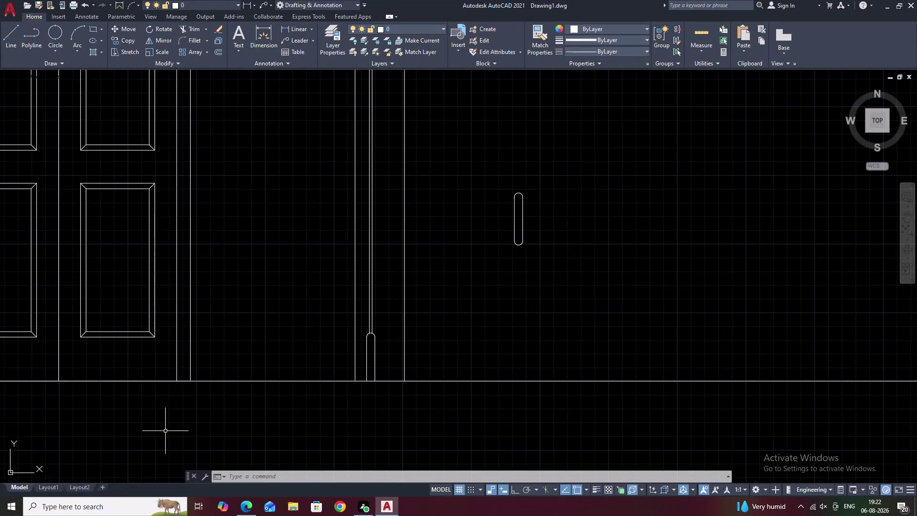
Pan to the door panels and start a horizontal construction line (XL, Hor).
scroll(up, 3)
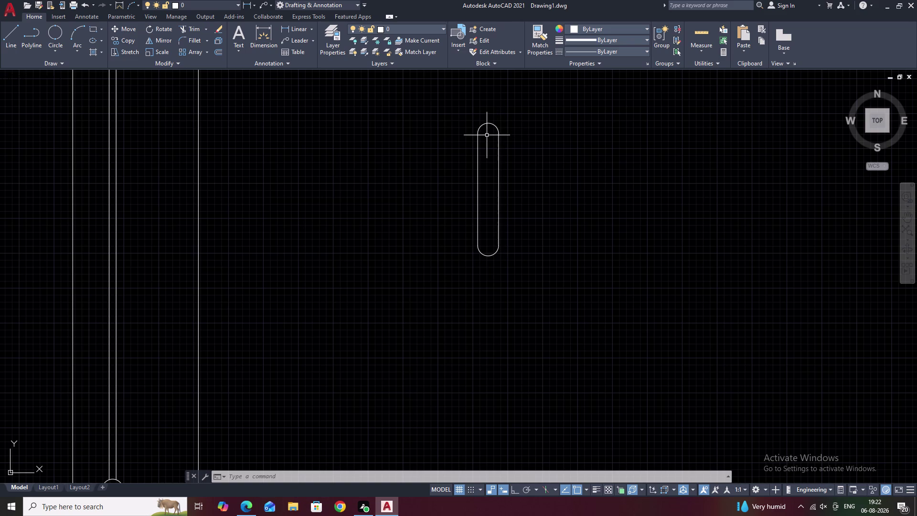
scroll(down, 3)
middle_drag(540, 125, 550, 229)
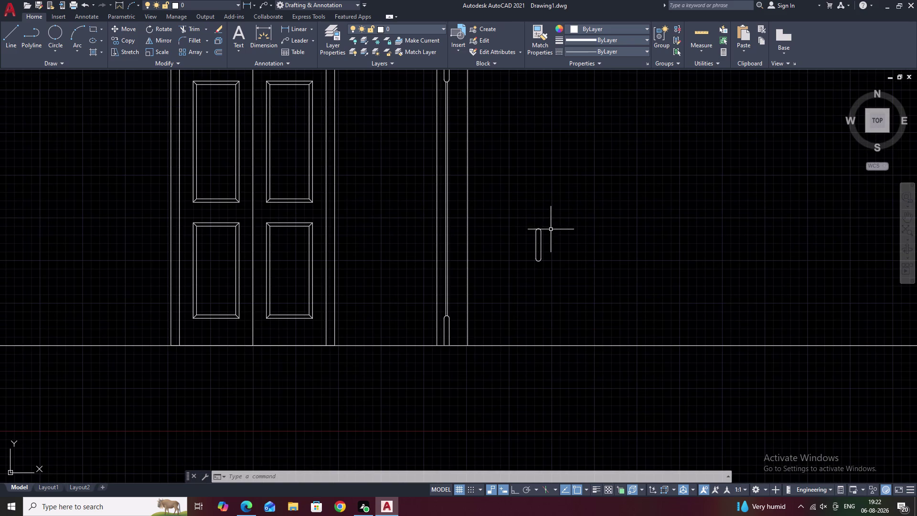
scroll(up, 3)
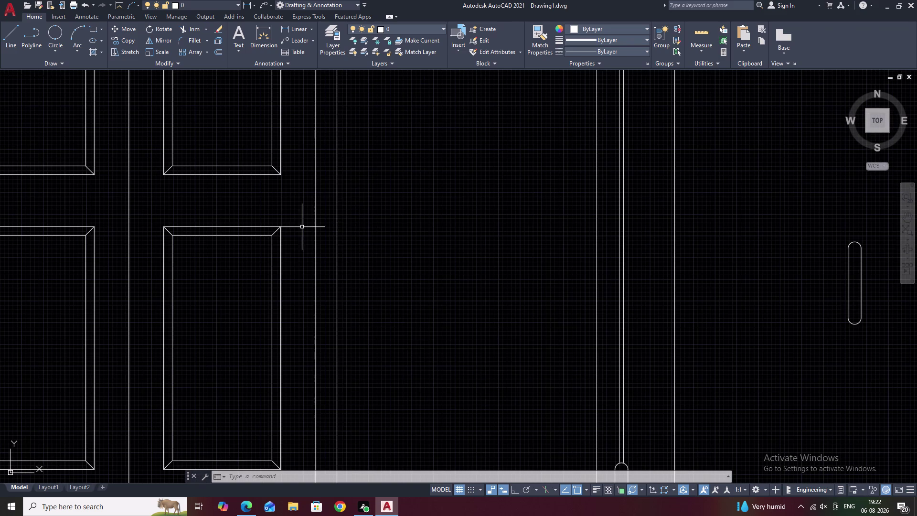
key(Escape)
scroll(up, 3)
scroll(down, 3)
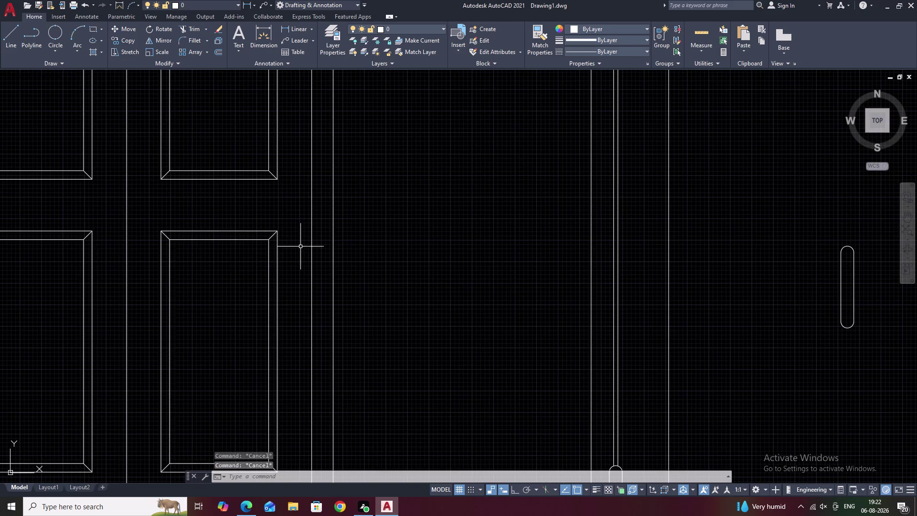
key(e)
key(Escape)
text(XL)
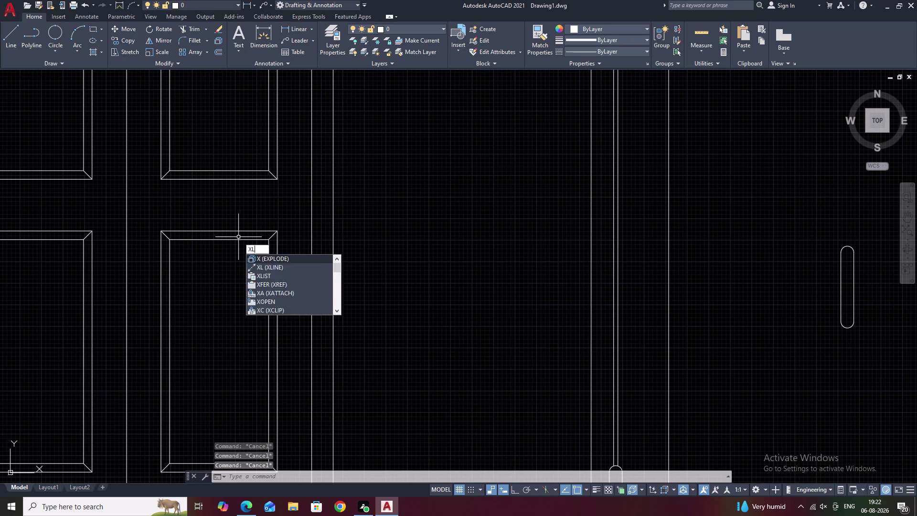
key(space)
text(H)
key(space)
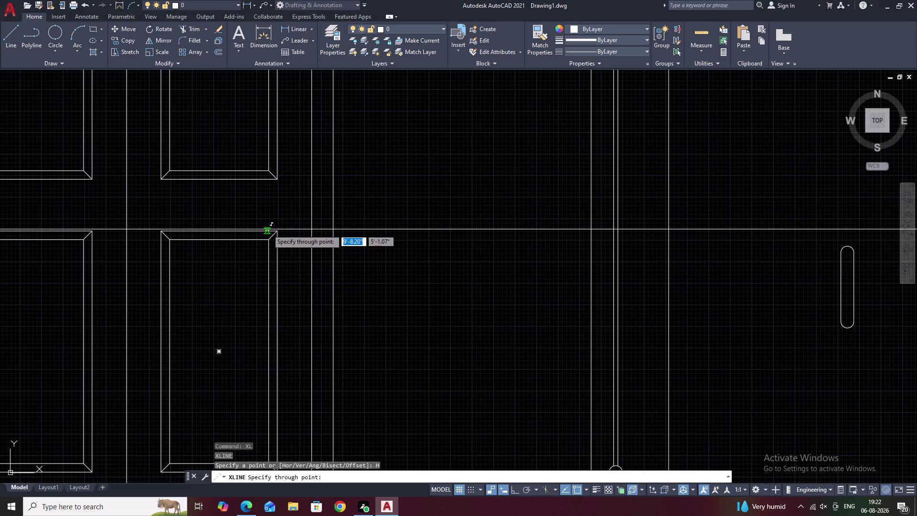
Run horizontal lines through the lower panel's top corner and the upper panel's bottom corner.
scroll(up, 3)
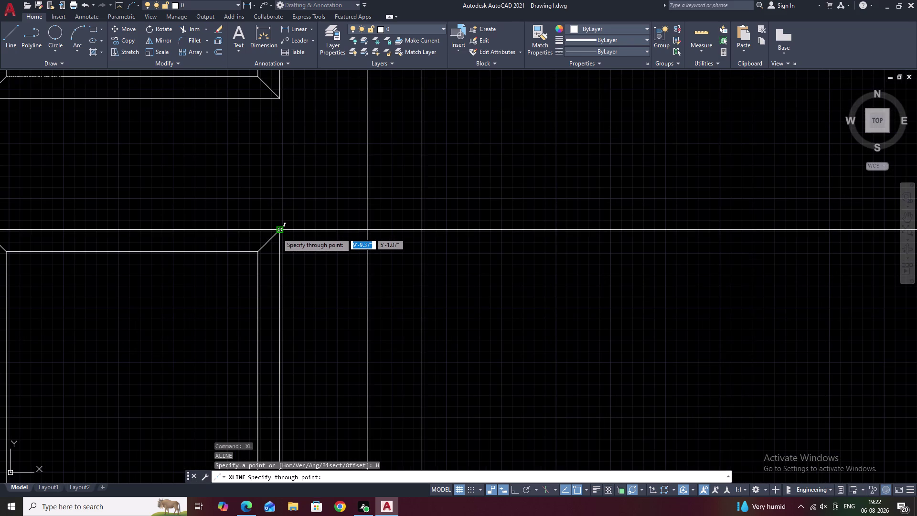
scroll(down, 3)
scroll(up, 3)
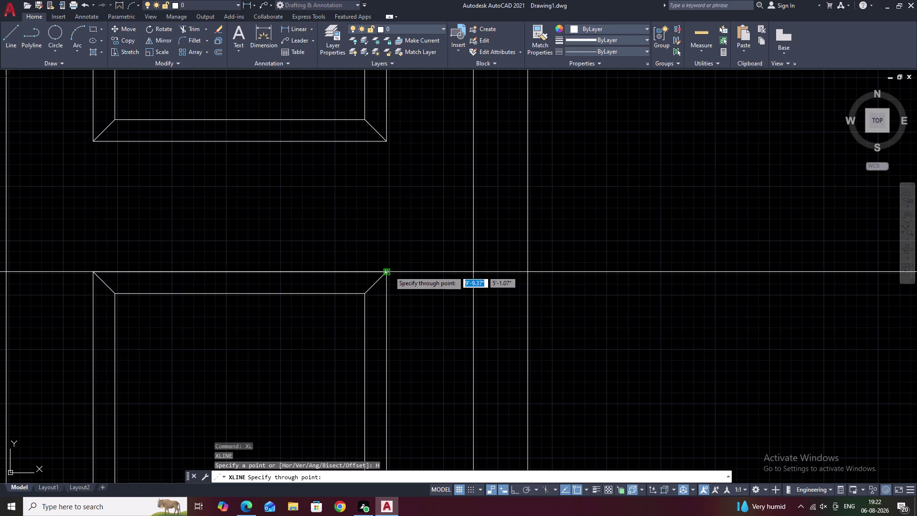
click(389, 271)
click(387, 140)
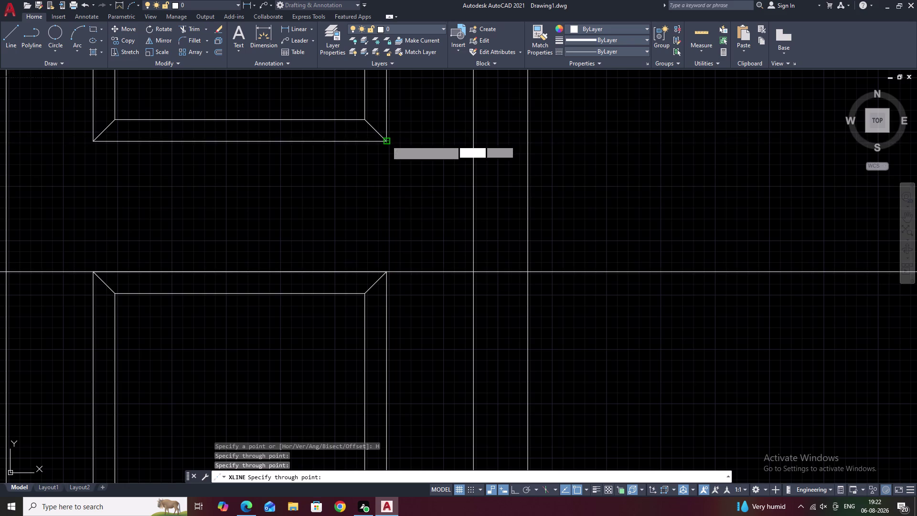
scroll(down, 3)
key(Escape)
Bring the slotted handle into view and window-select the whole handle.
middle_drag(552, 226, 321, 291)
middle_drag(454, 317, 410, 266)
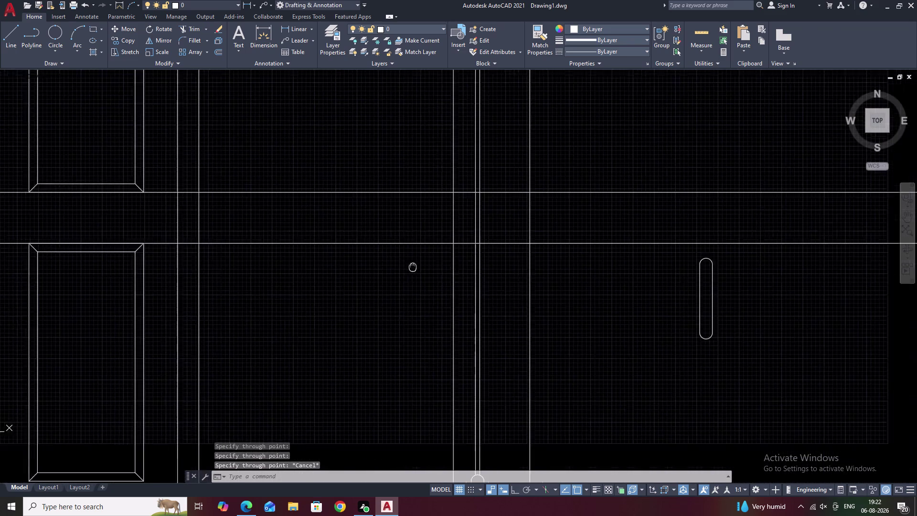
middle_drag(542, 295, 381, 294)
middle_drag(526, 311, 430, 307)
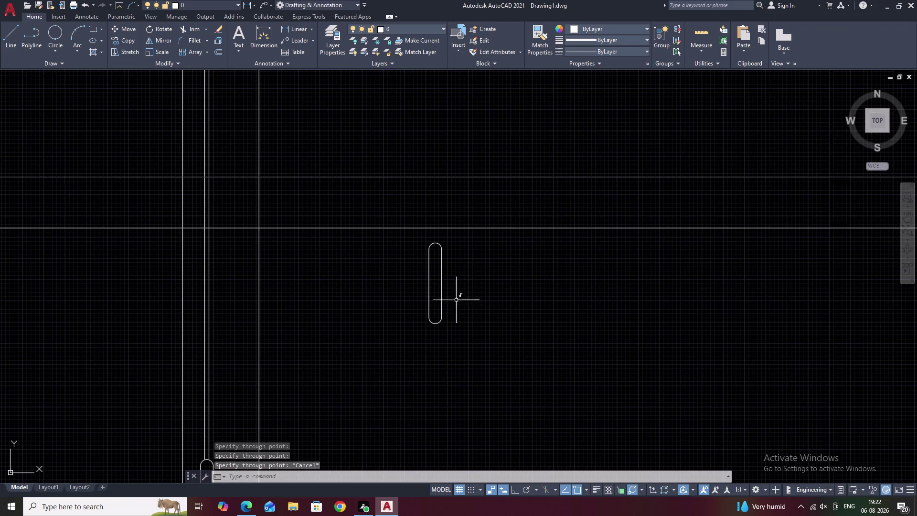
drag(475, 265, 447, 343)
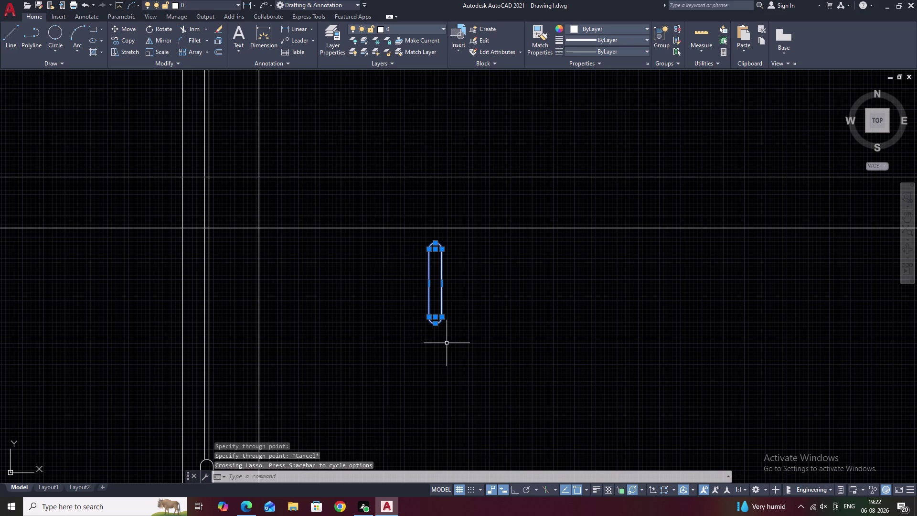
text(M)
key(space)
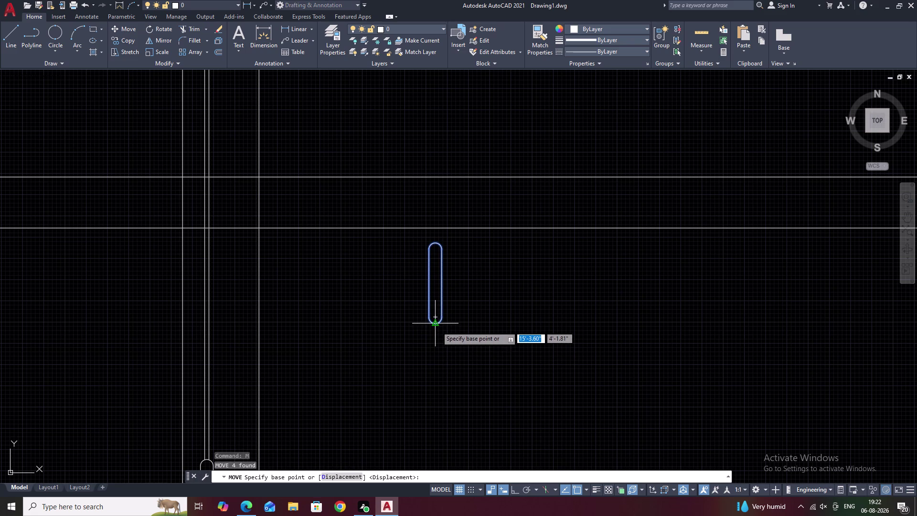
click(437, 326)
scroll(up, 3)
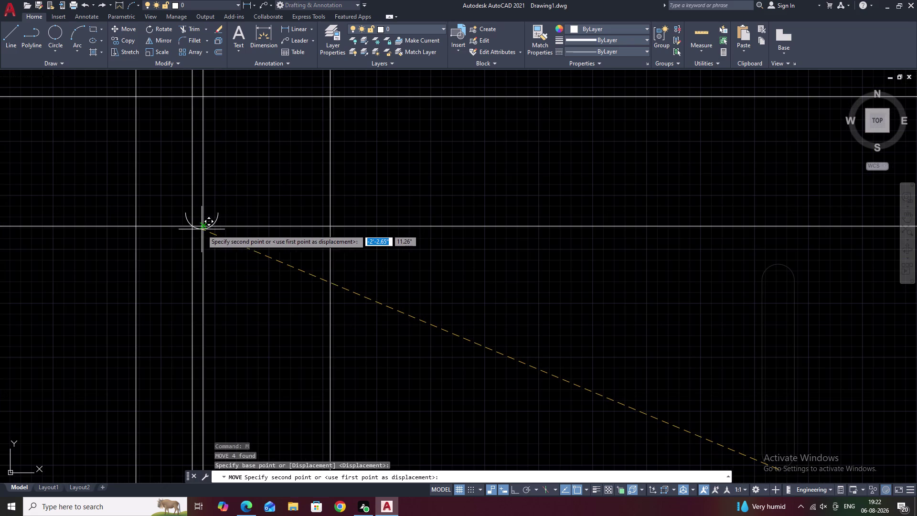
scroll(up, 3)
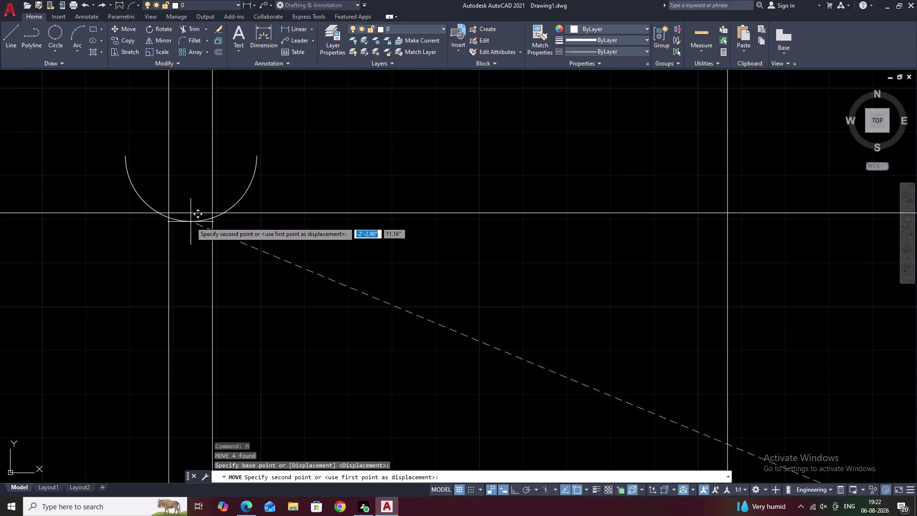
text(M)
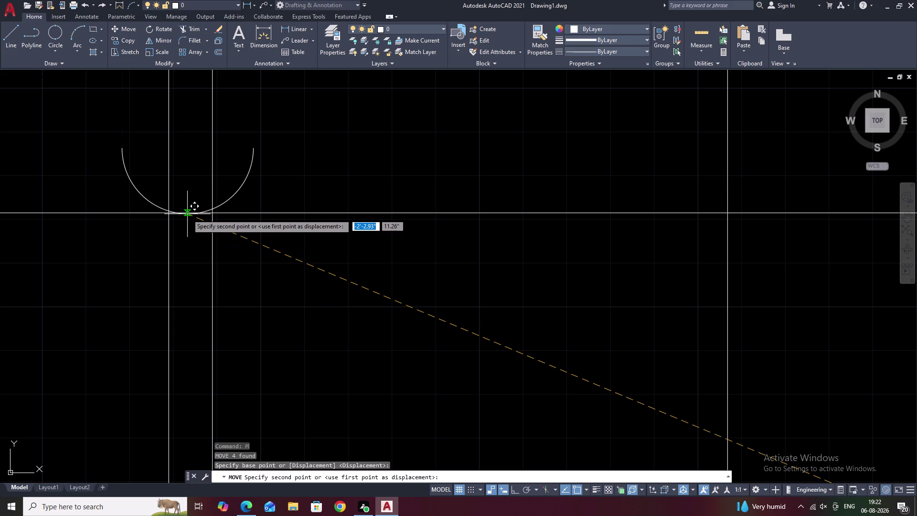
text(2P)
key(space)
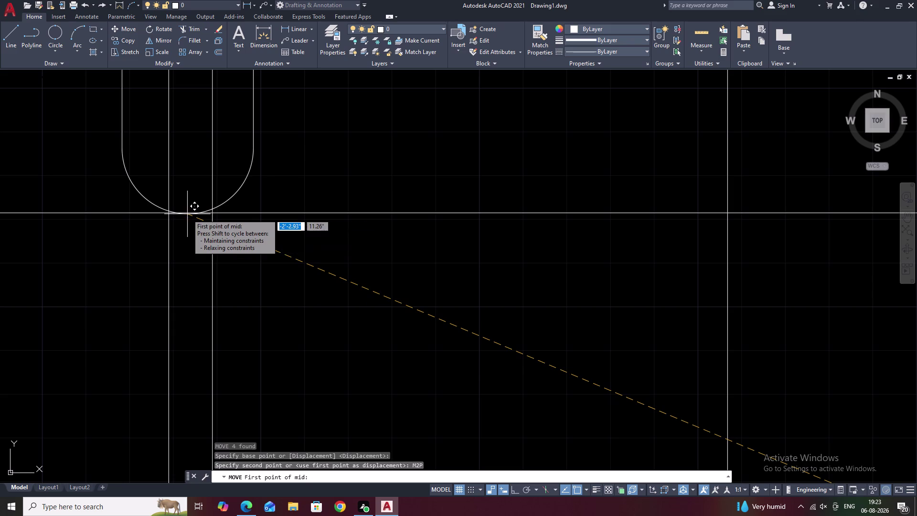
scroll(up, 3)
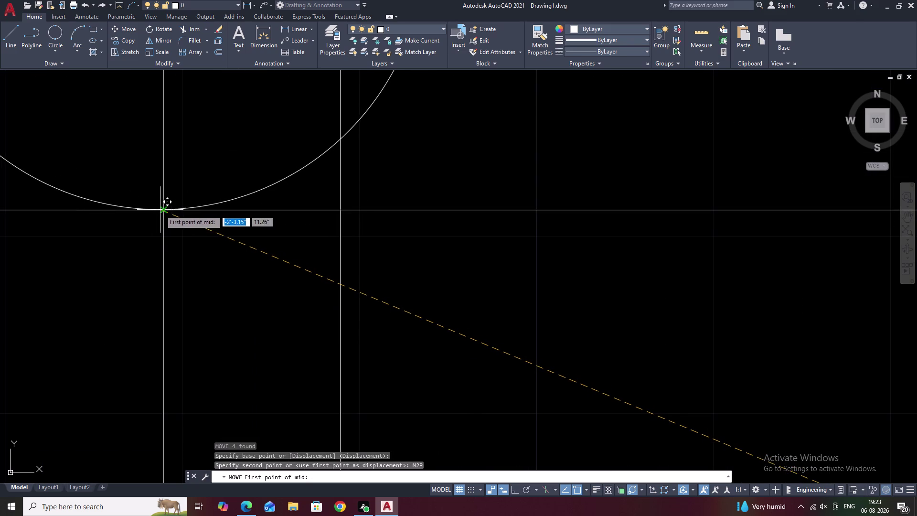
click(161, 210)
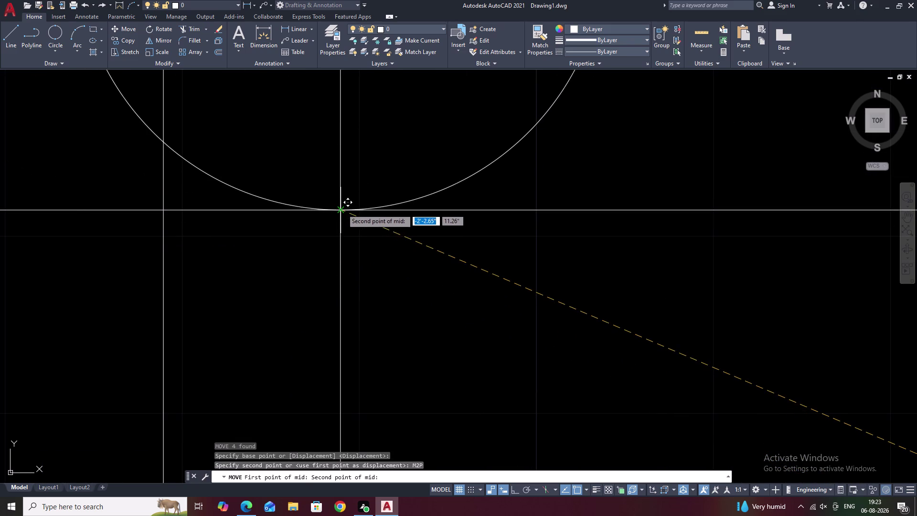
click(342, 209)
scroll(down, 3)
middle_drag(319, 217, 345, 377)
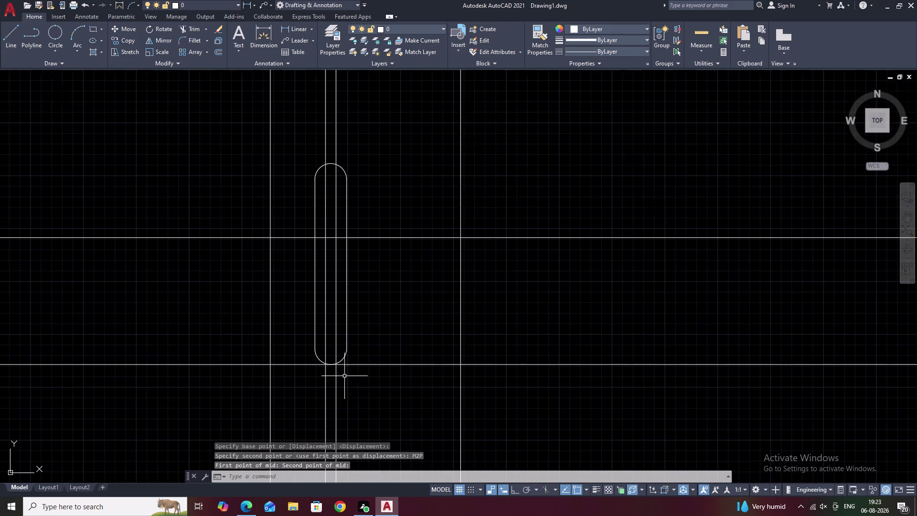
key(Escape)
scroll(down, 3)
scroll(down, 3)
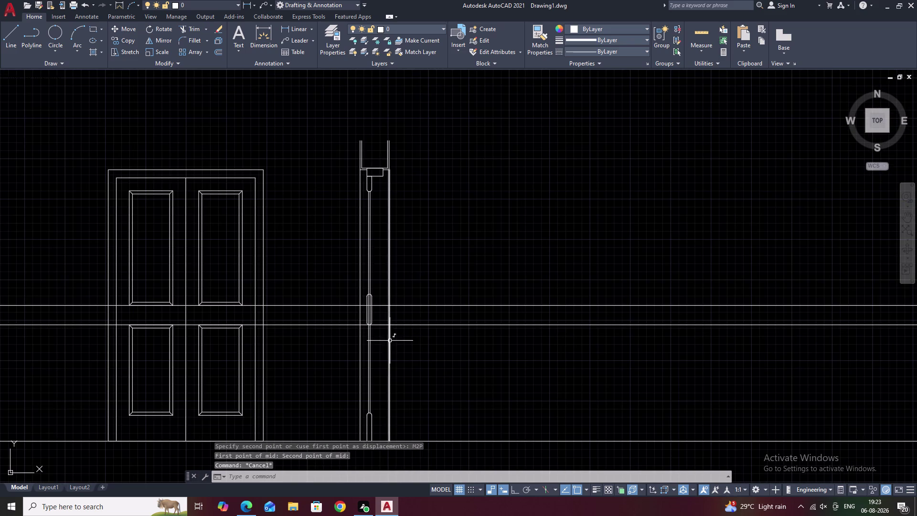
scroll(up, 3)
scroll(up, 3)
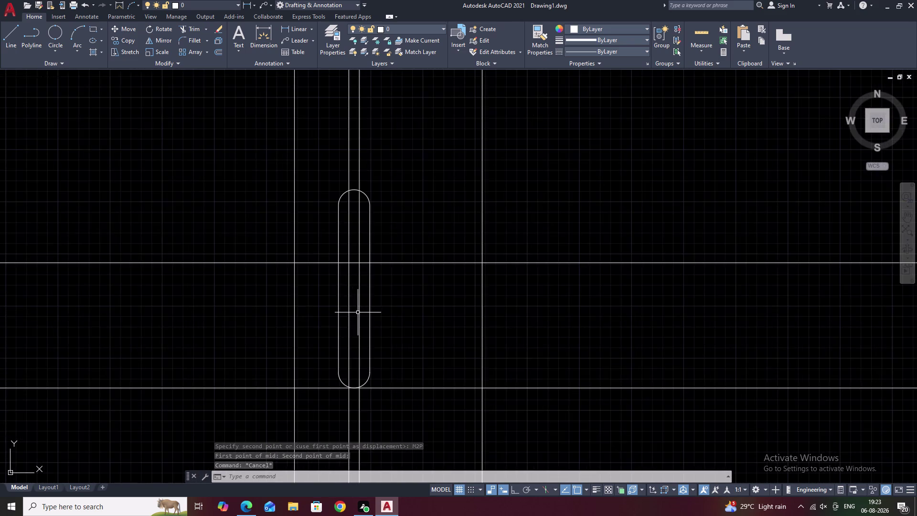
scroll(down, 3)
scroll(down, 3)
scroll(up, 3)
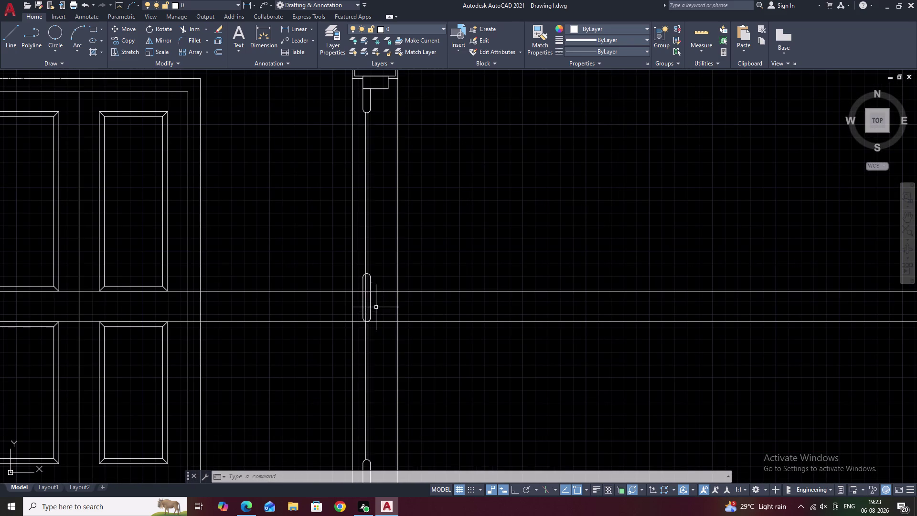
scroll(up, 3)
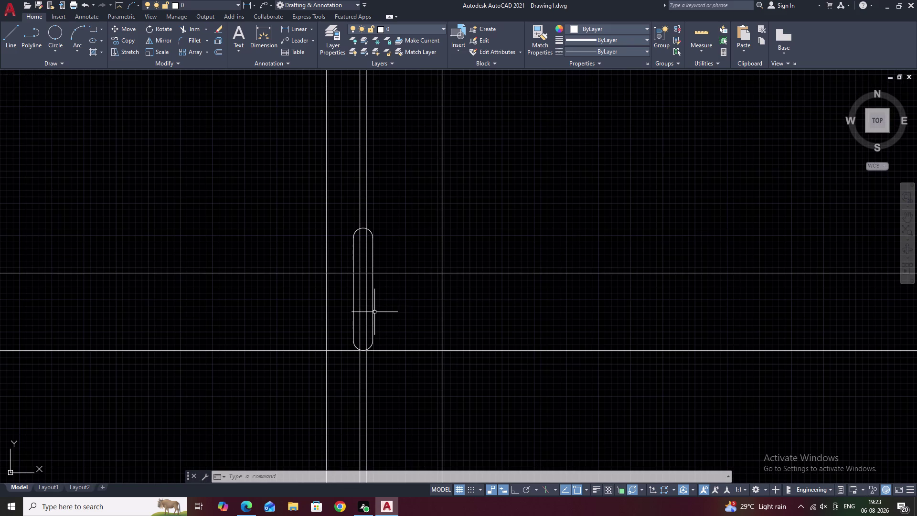
key(Escape)
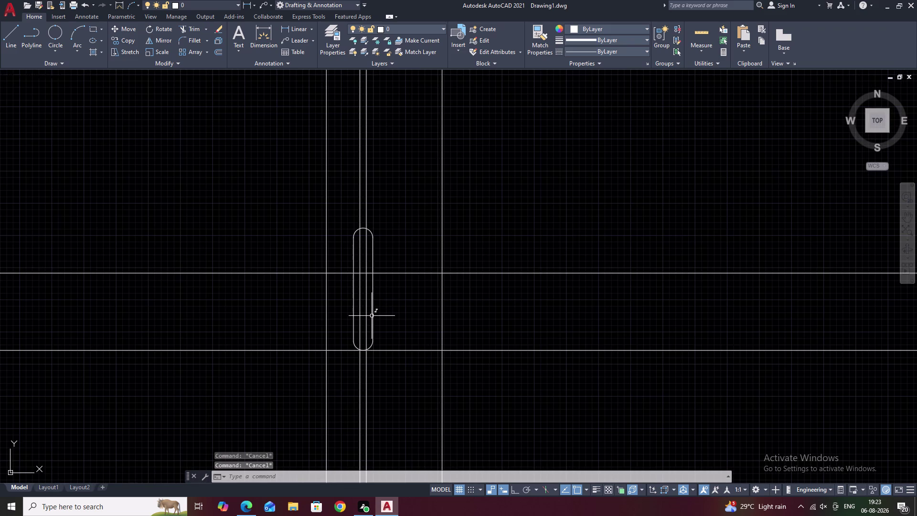
key(ctrl+z)
key(ctrl+z)
key(ctrl+z)
scroll(down, 3)
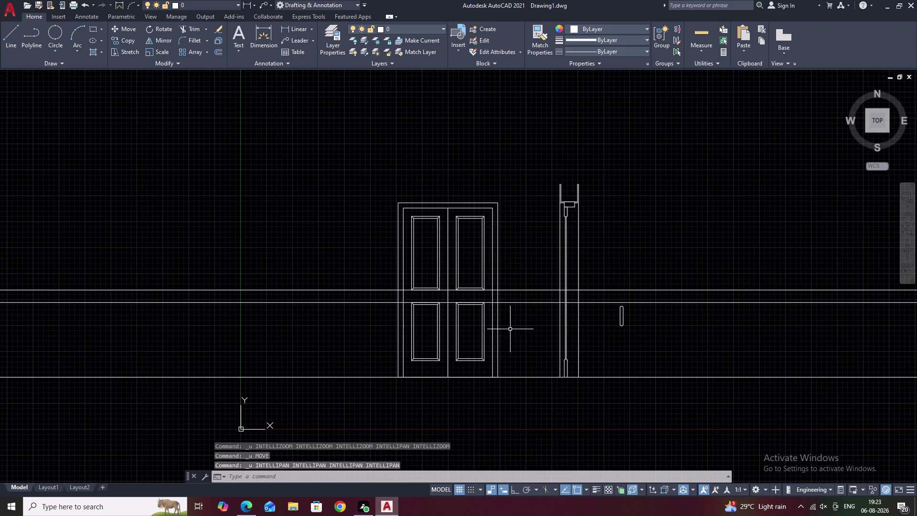
middle_drag(512, 329, 275, 349)
scroll(up, 3)
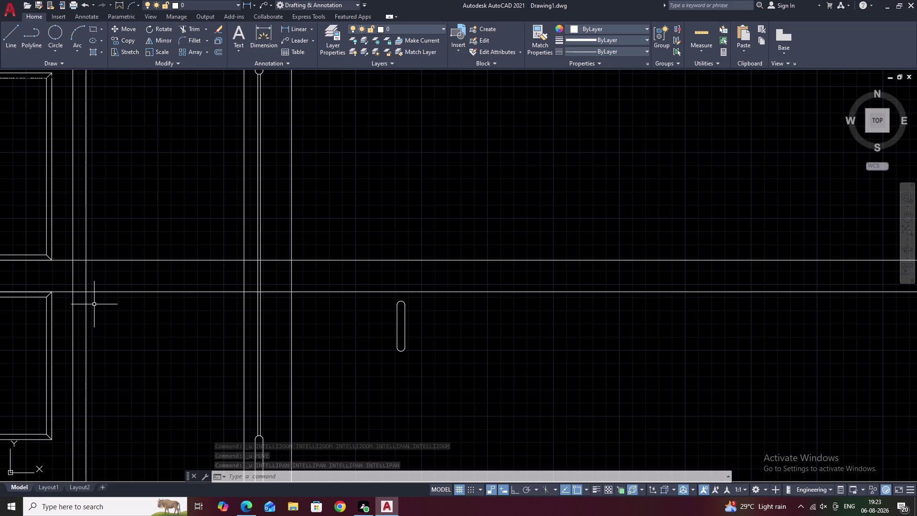
scroll(up, 3)
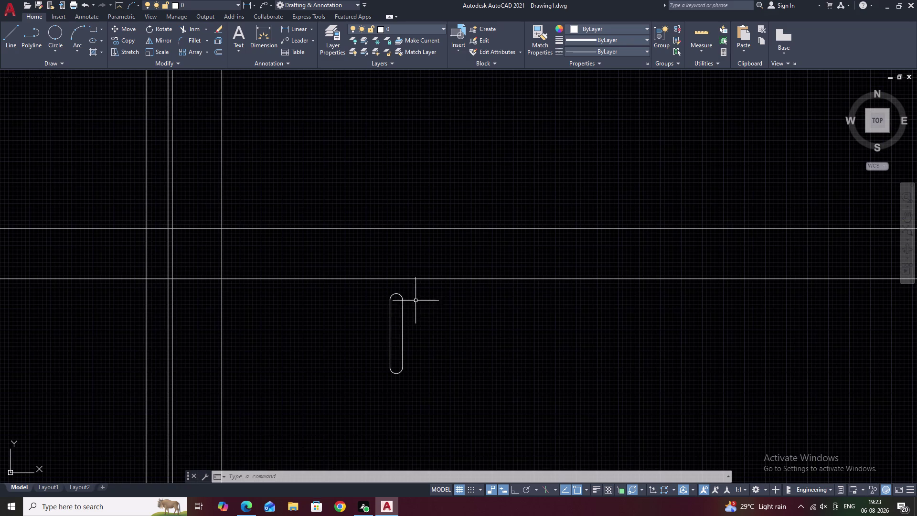
Select the slotted handle and begin moving it toward the stile, then cancel the move.
click(416, 292)
drag(416, 293, 399, 371)
click(363, 375)
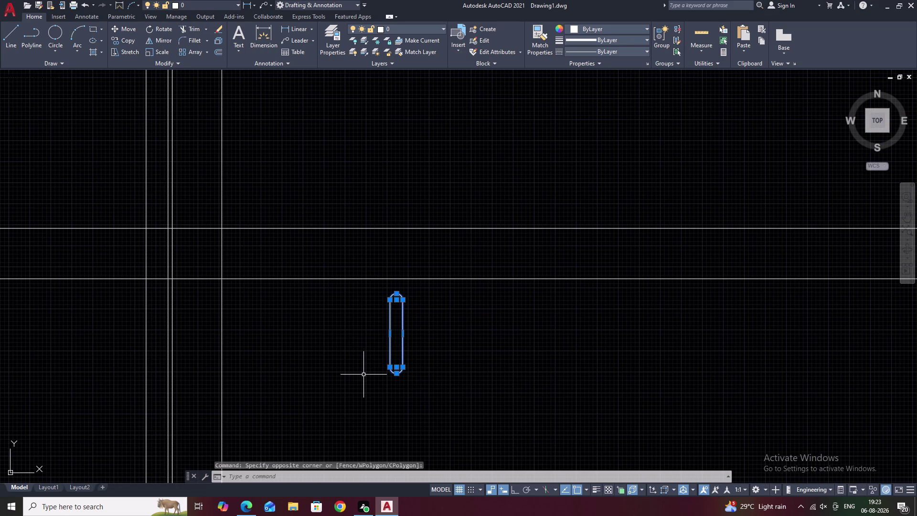
text(M)
key(space)
scroll(up, 3)
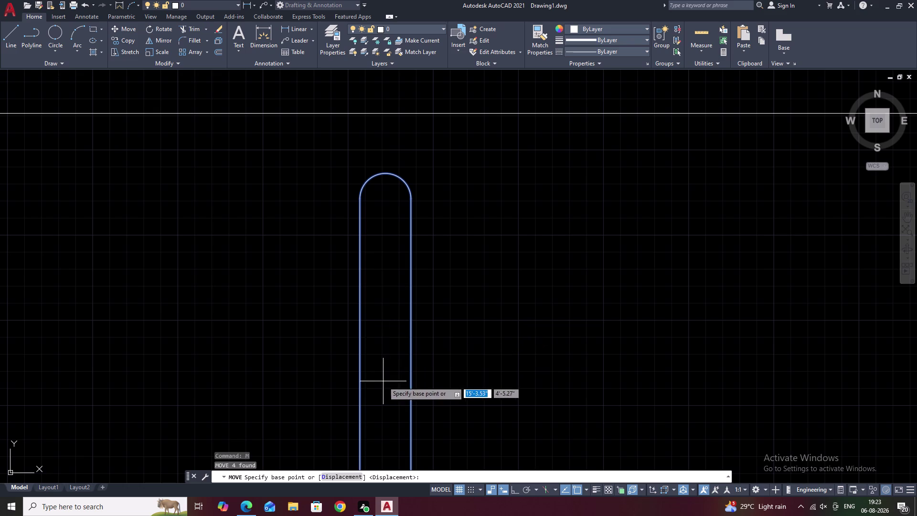
double_click(386, 362)
scroll(down, 3)
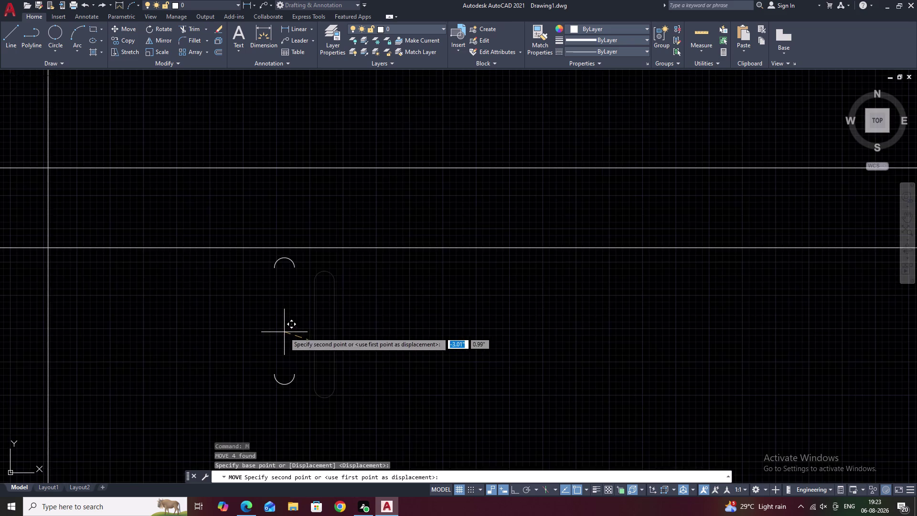
middle_drag(284, 332, 501, 367)
middle_drag(477, 346, 650, 374)
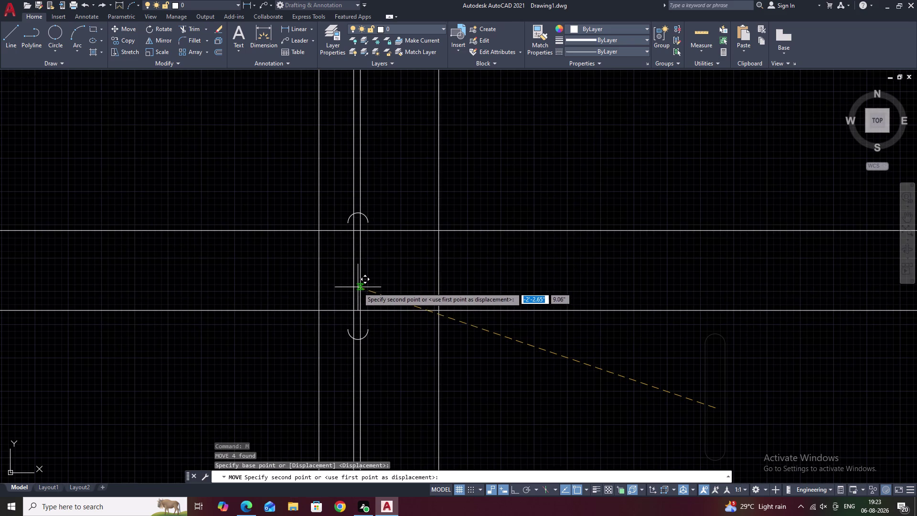
scroll(up, 3)
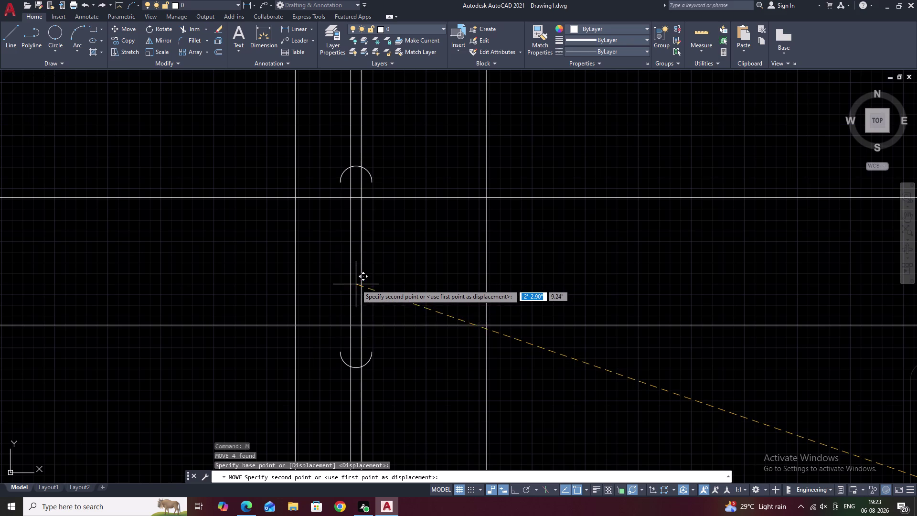
click(356, 284)
key(Escape)
Erase the upper and lower horizontal guide lines crossing the handle.
click(447, 325)
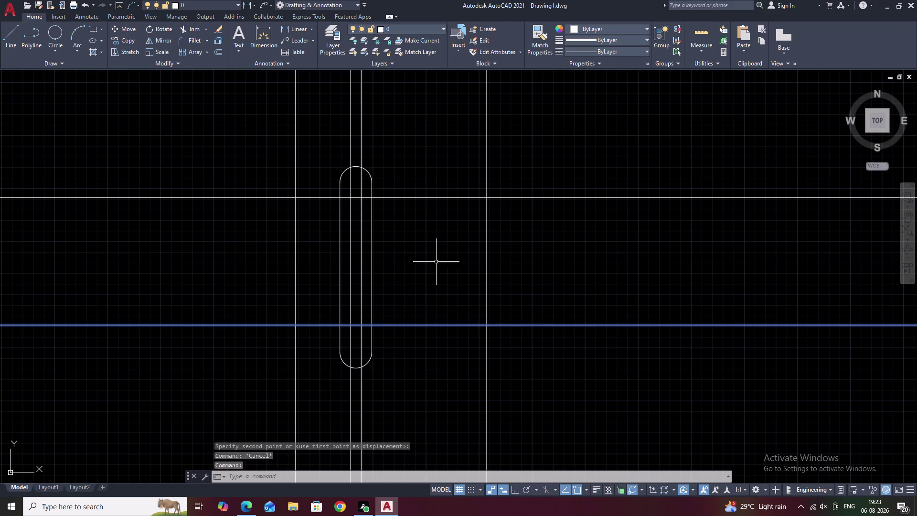
click(433, 197)
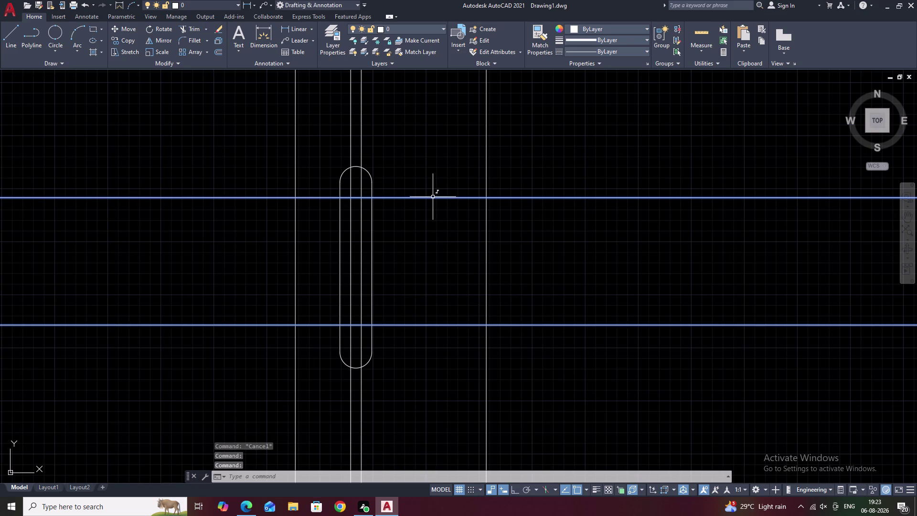
text(E)
key(space)
scroll(up, 3)
scroll(down, 3)
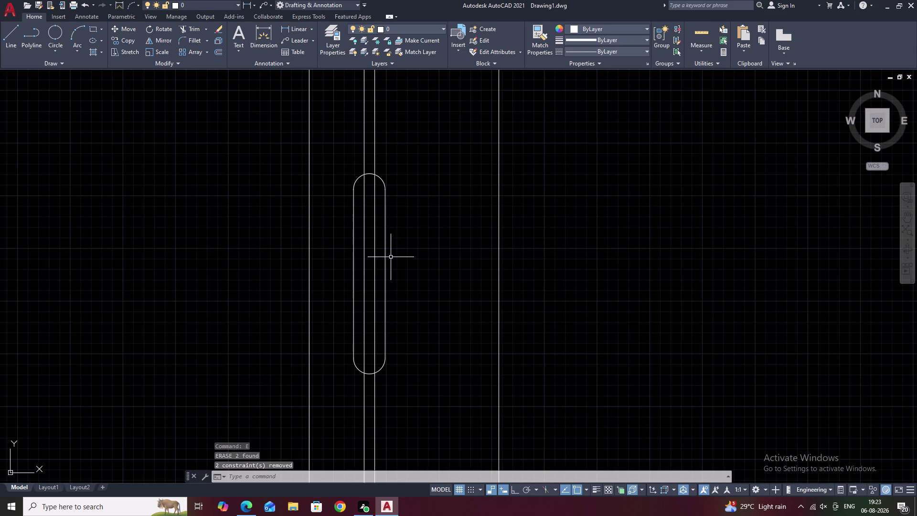
Trim the stile line inside the slot using a TR fence across it.
text(TR)
key(space)
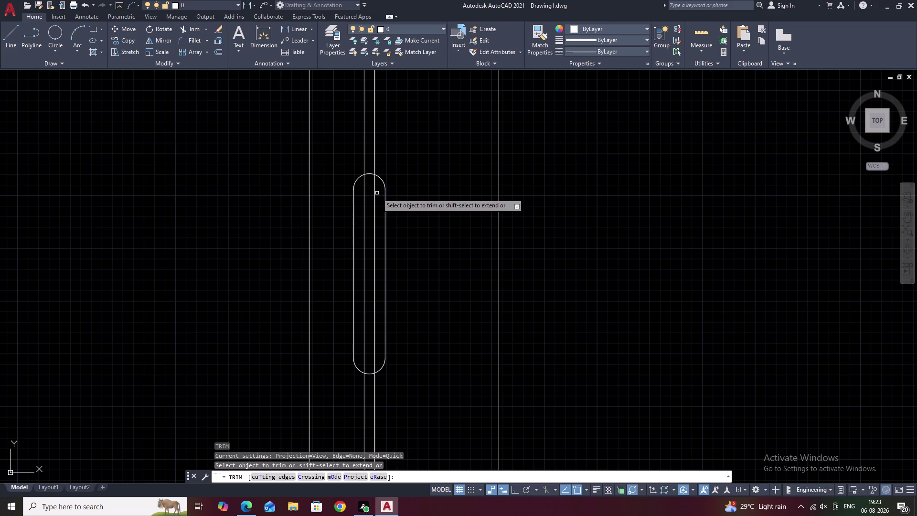
click(377, 193)
drag(376, 193, 363, 218)
click(363, 218)
scroll(down, 3)
scroll(down, 3)
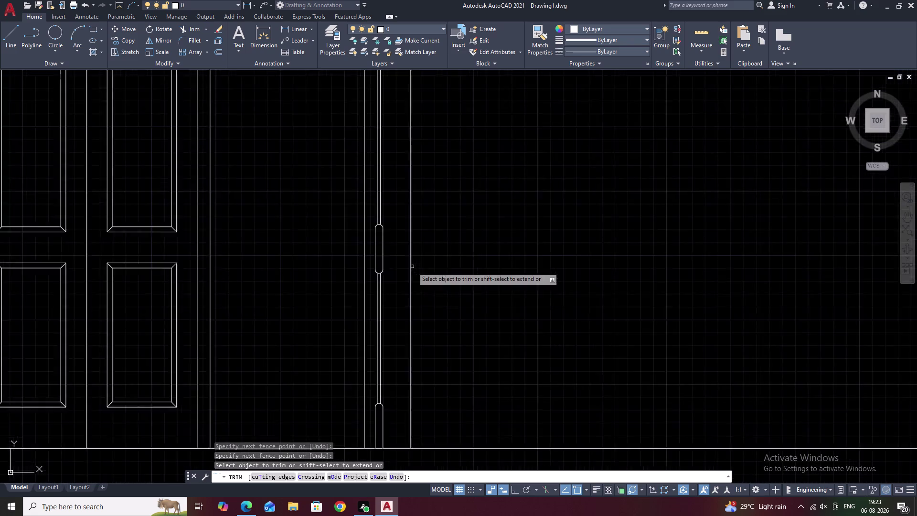
scroll(down, 3)
scroll(down, 3)
middle_drag(465, 275, 473, 330)
key(Escape)
scroll(up, 3)
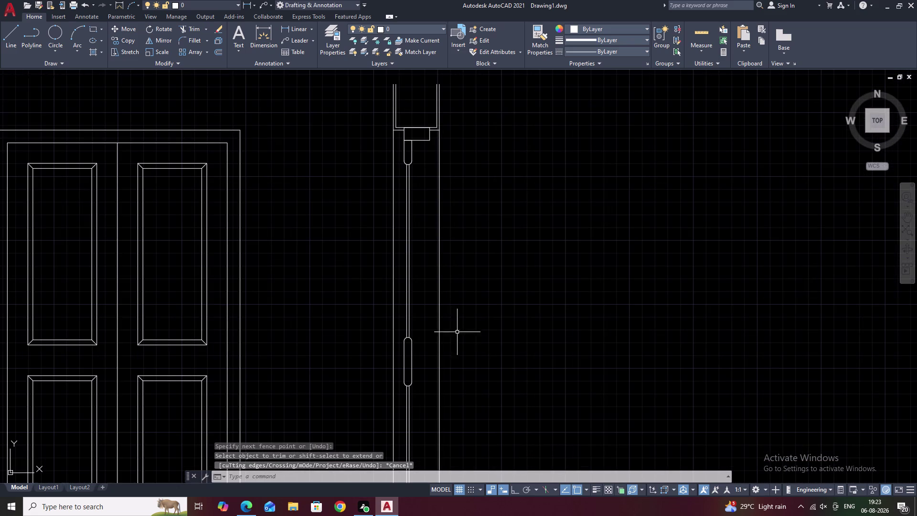
middle_drag(487, 338, 490, 316)
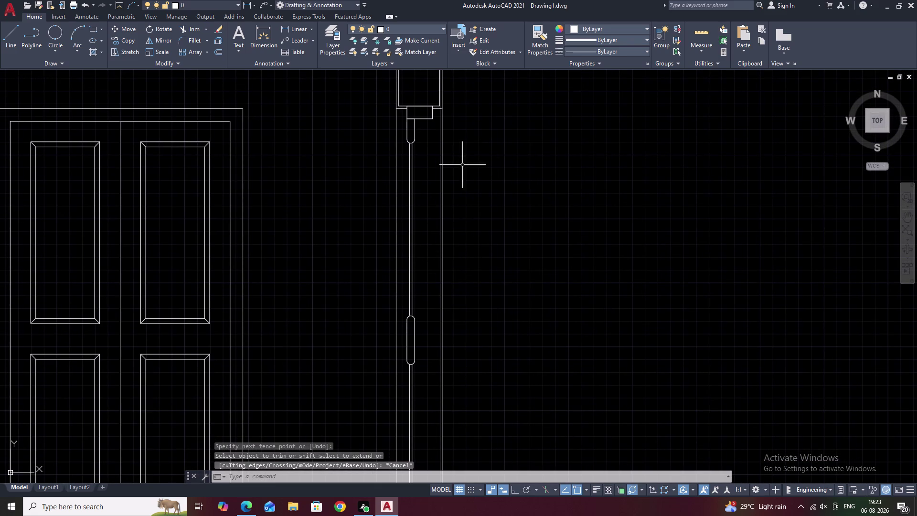
text(L)
key(space)
click(430, 118)
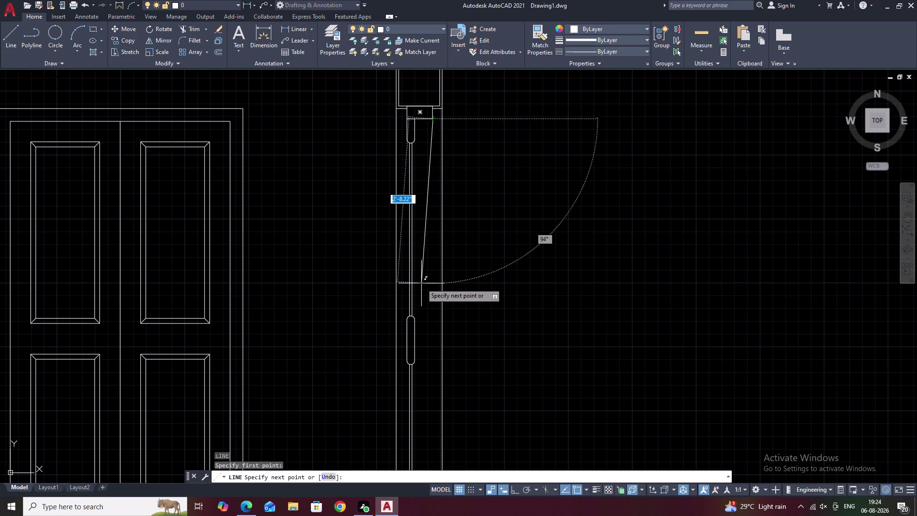
key(F8)
middle_drag(427, 323, 426, 264)
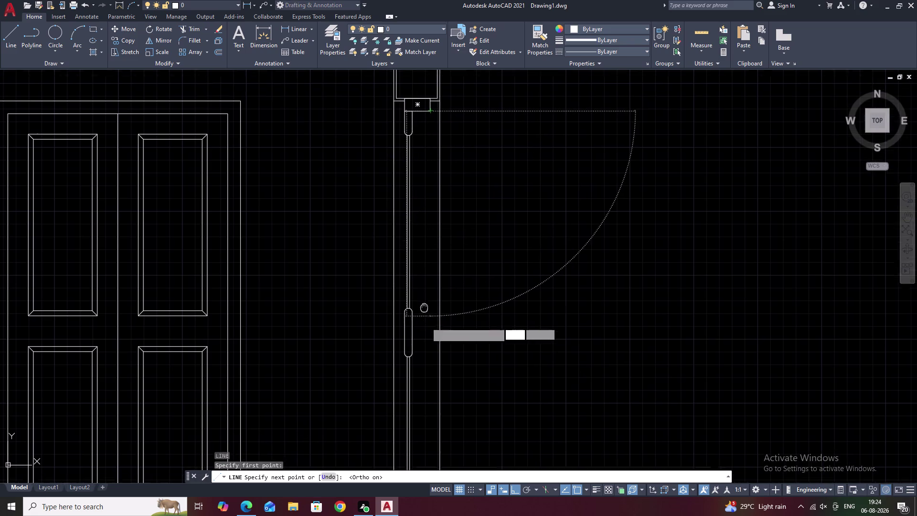
middle_drag(425, 264, 439, 150)
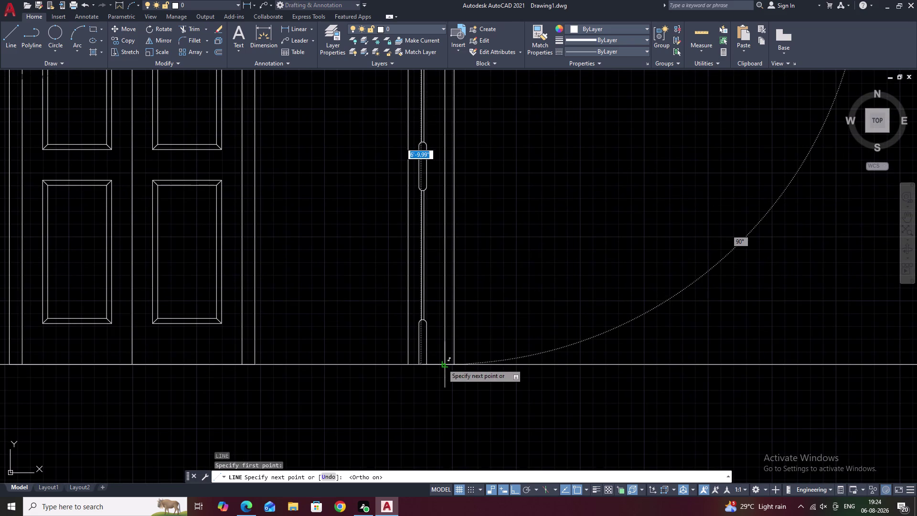
click(443, 363)
key(Escape)
scroll(down, 3)
middle_drag(491, 211, 471, 338)
scroll(down, 3)
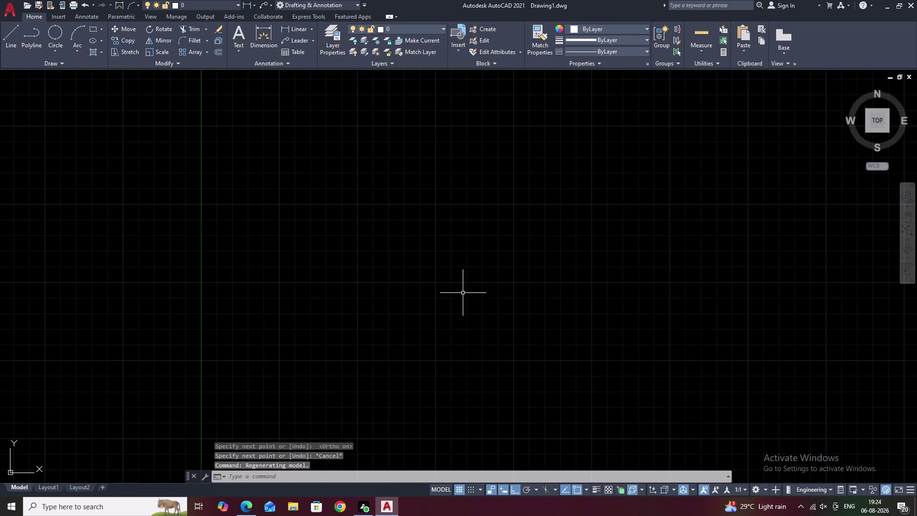
scroll(down, 3)
middle_drag(429, 390, 454, 187)
scroll(up, 3)
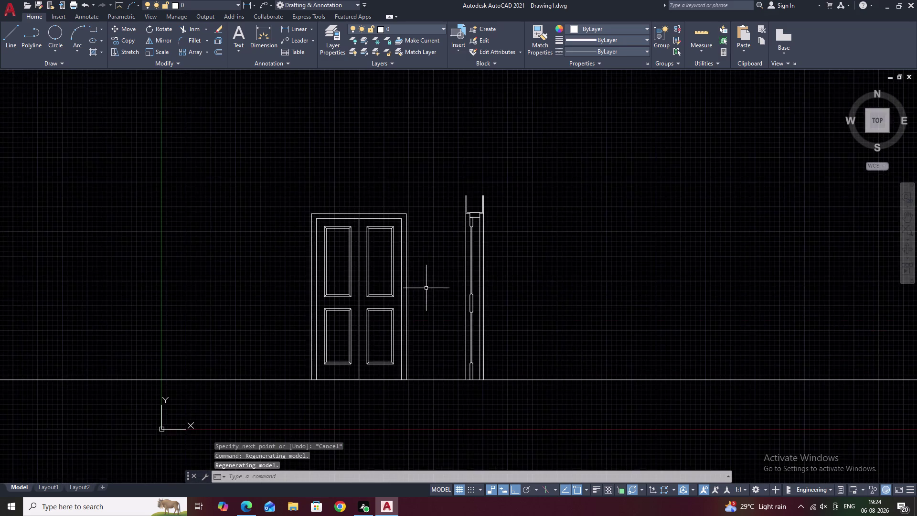
scroll(up, 3)
middle_drag(437, 264, 443, 133)
middle_drag(549, 303, 460, 354)
scroll(up, 3)
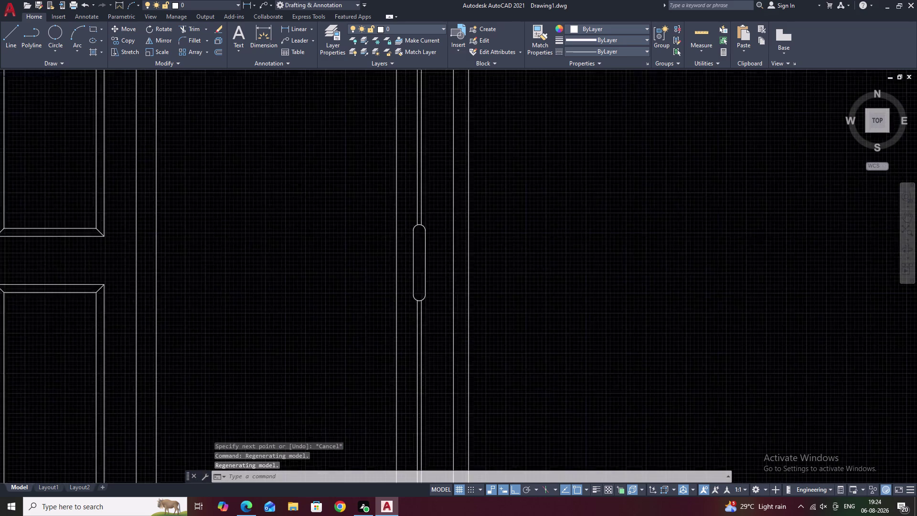
scroll(up, 3)
scroll(down, 3)
middle_drag(491, 377, 490, 212)
scroll(down, 3)
middle_drag(488, 255, 470, 334)
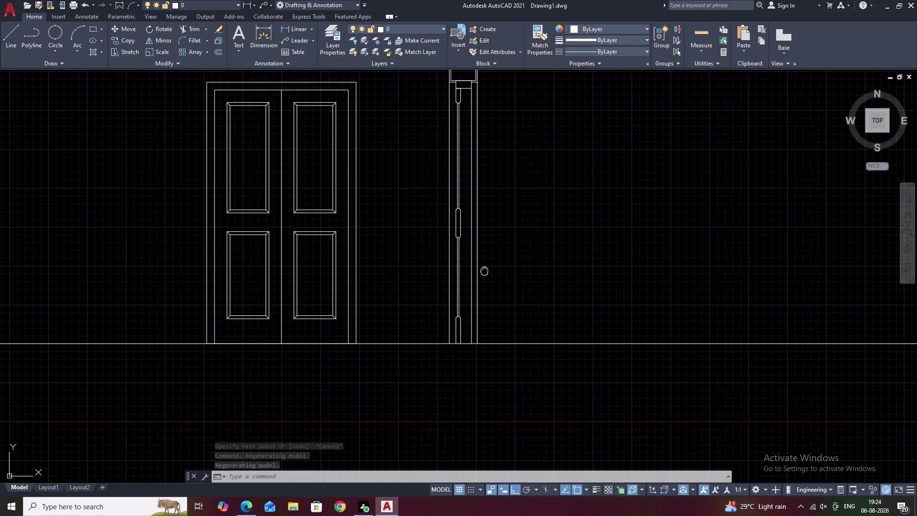
middle_drag(471, 333, 469, 343)
middle_drag(452, 149, 445, 257)
scroll(up, 3)
middle_drag(453, 295, 464, 192)
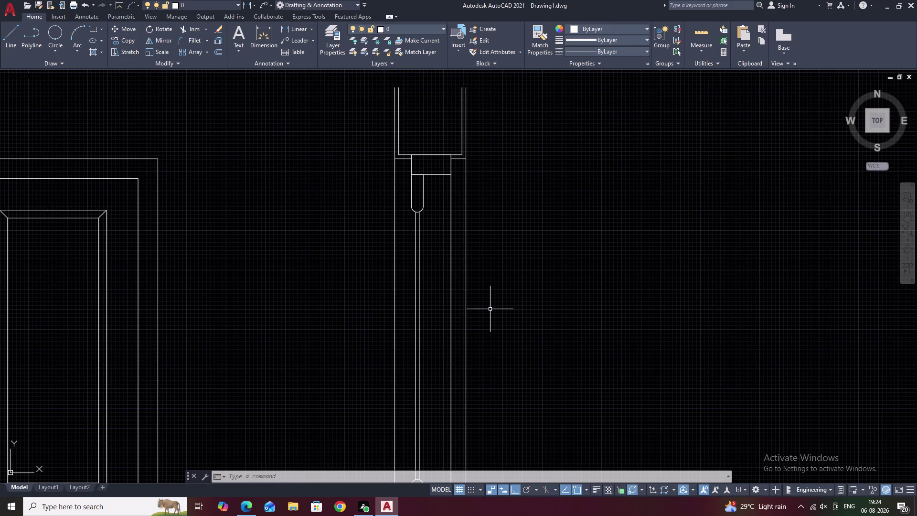
middle_drag(504, 293, 481, 341)
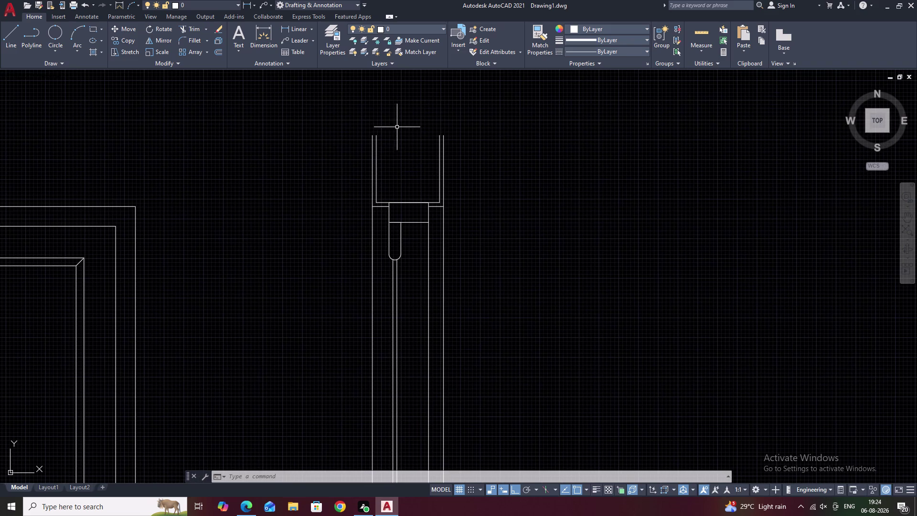
text(REC)
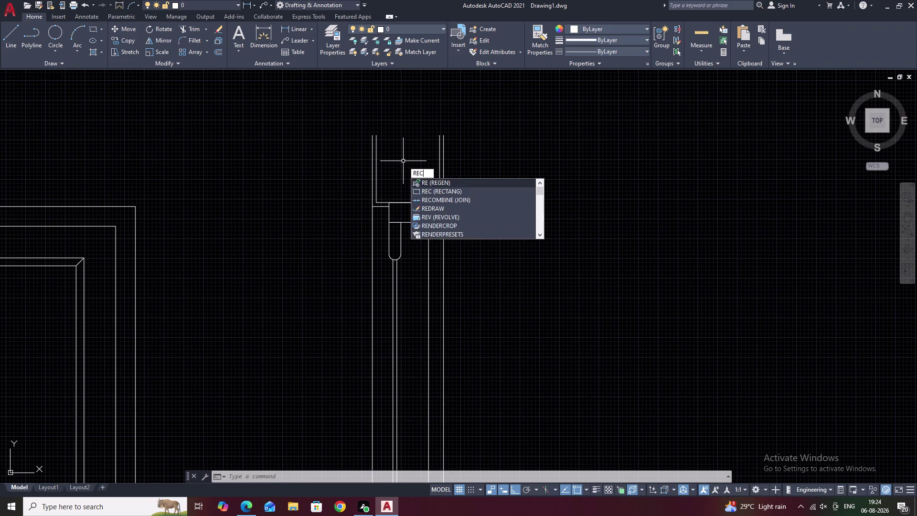
Draw a rectangle inside the top of the side frame by picking two opposite corners.
key(space)
scroll(up, 3)
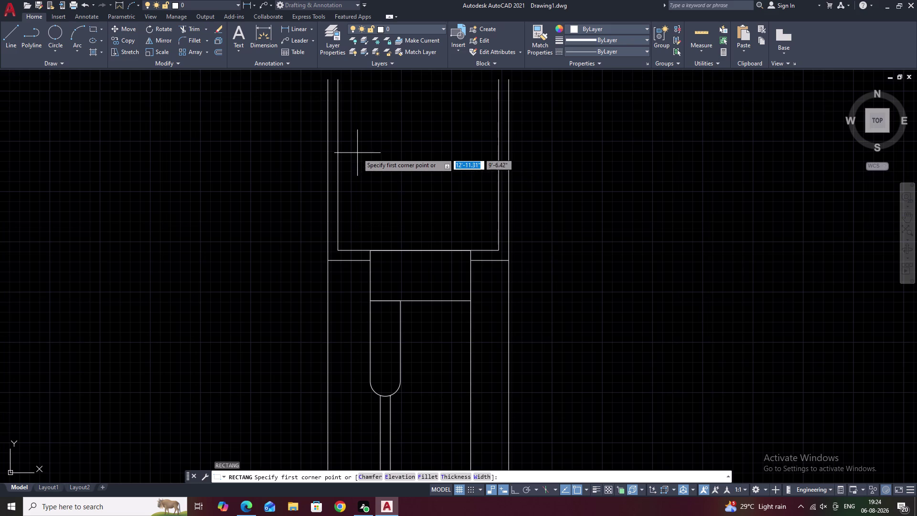
click(352, 158)
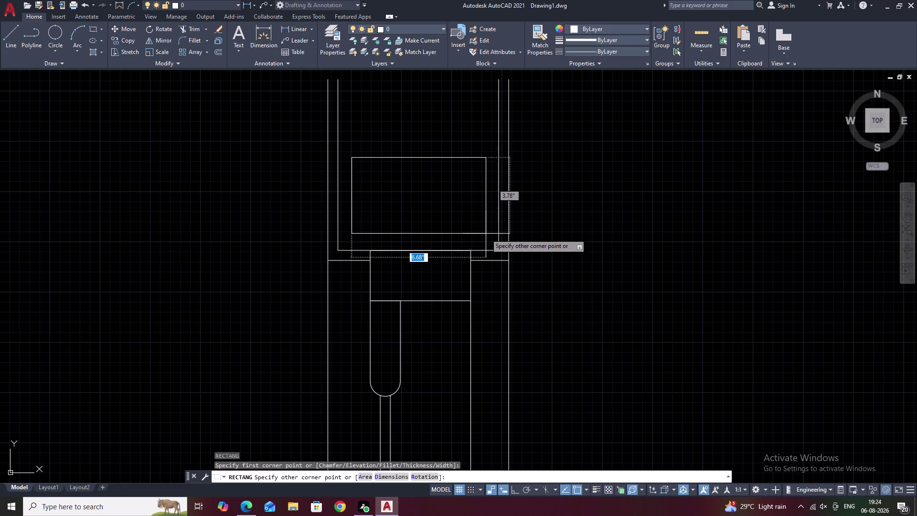
click(485, 234)
key(Escape)
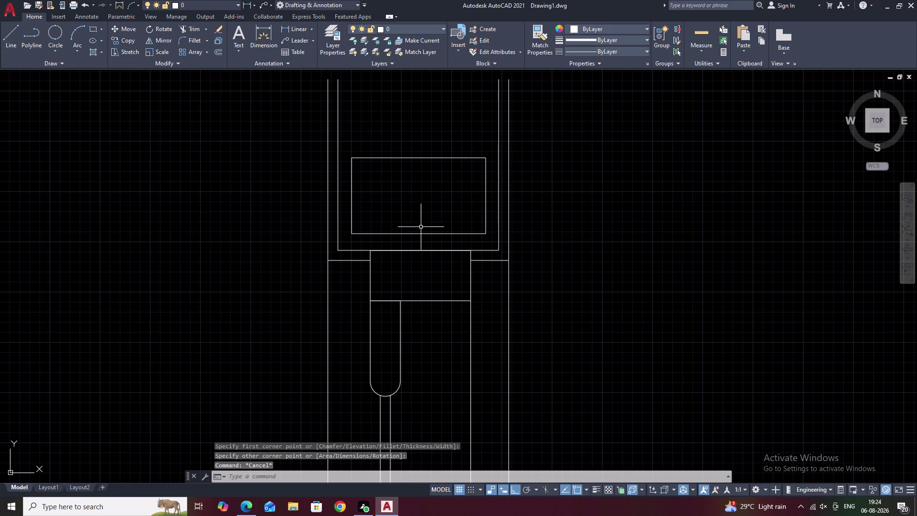
Select the new rectangle and back out of an accidental erase command.
click(419, 232)
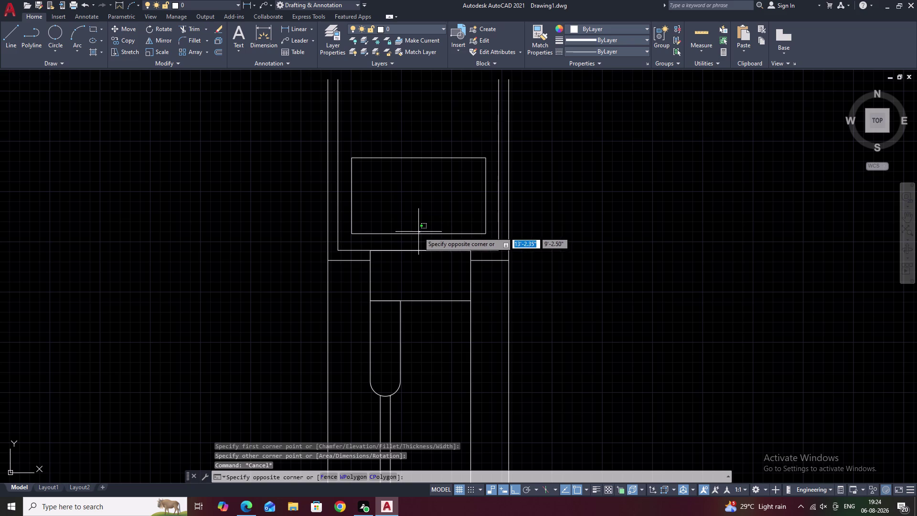
key(Escape)
click(419, 234)
text(E)
key(space)
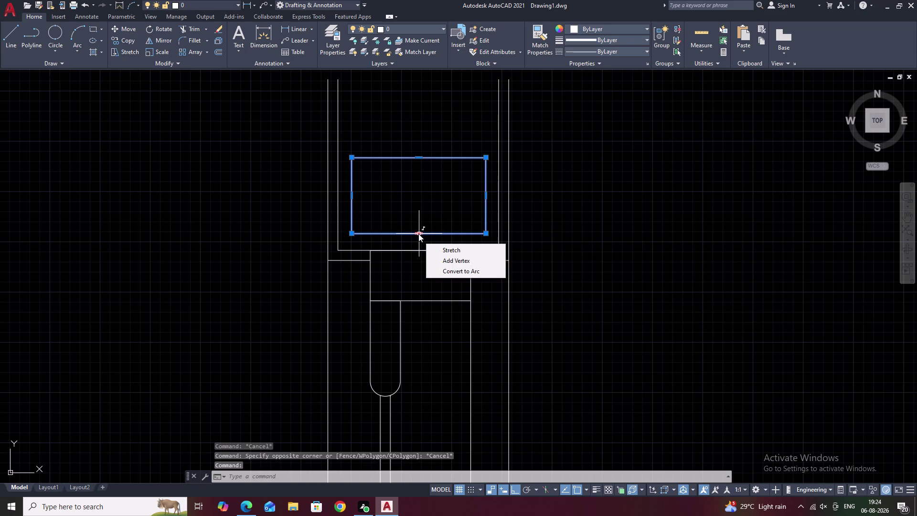
key(BackSpace)
key(Escape)
key(Escape)
key(Escape)
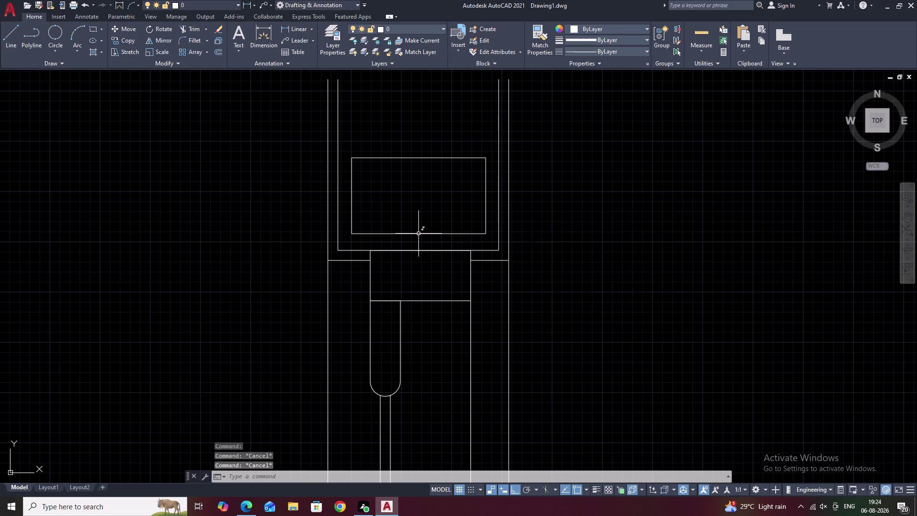
Explode the rectangle into separate line segments with X.
click(419, 232)
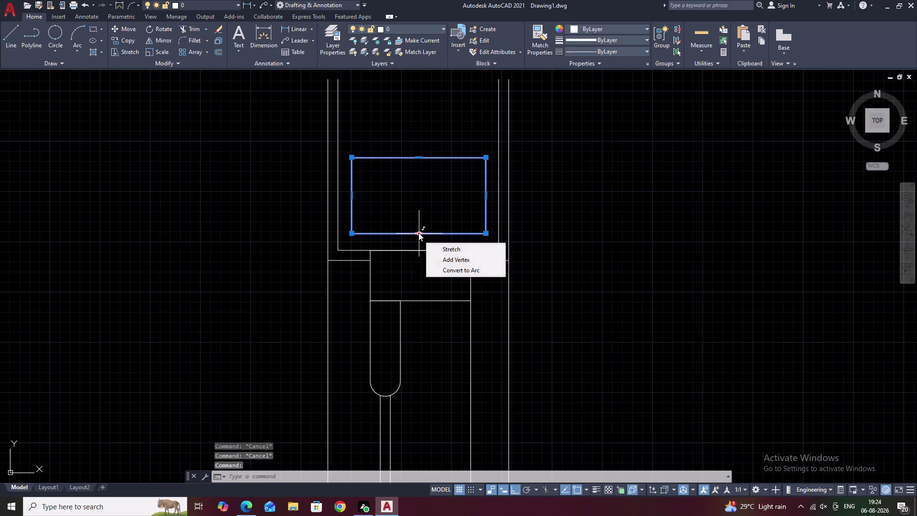
text(X)
key(space)
key(space)
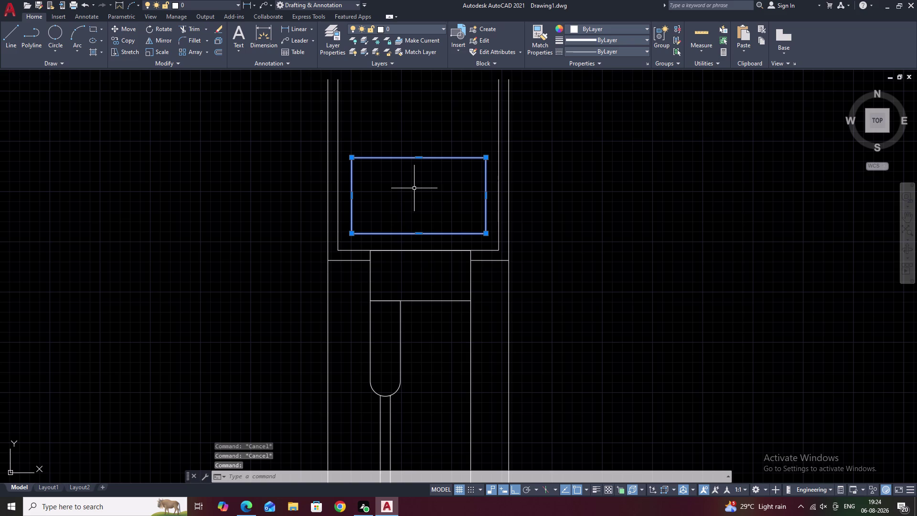
text(X)
key(space)
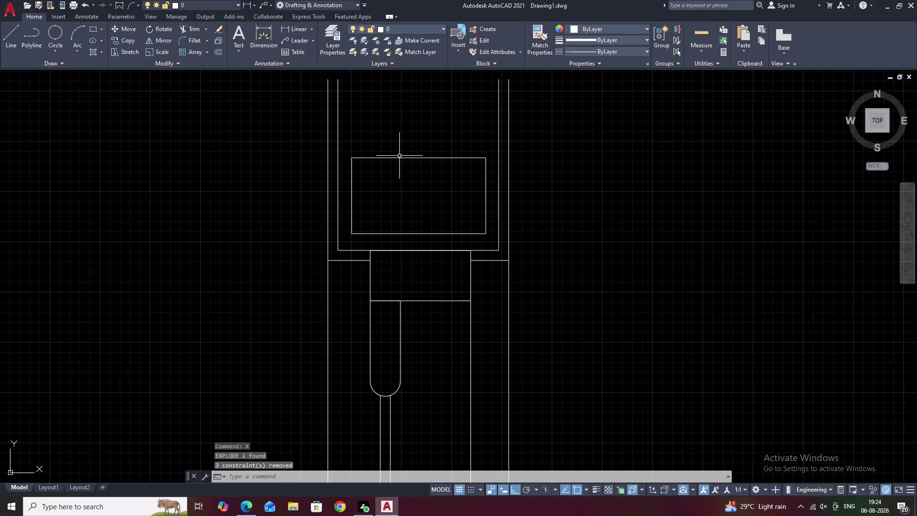
Enter 10 for the fillet and try rounding between two rectangle edges.
text(F)
key(space)
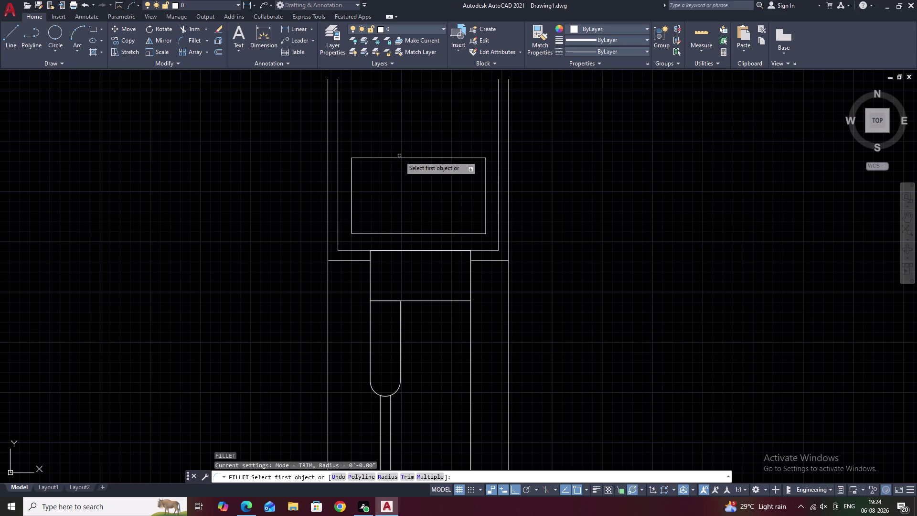
text(10)
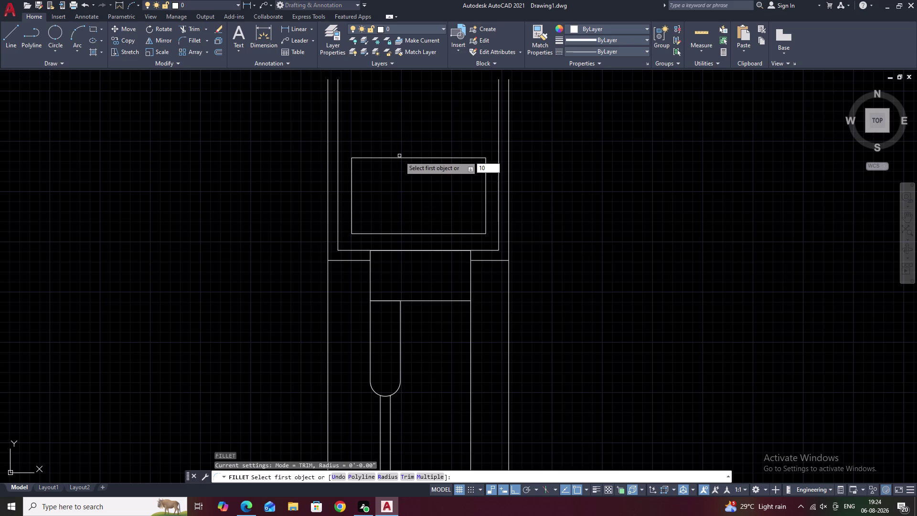
key(space)
click(390, 159)
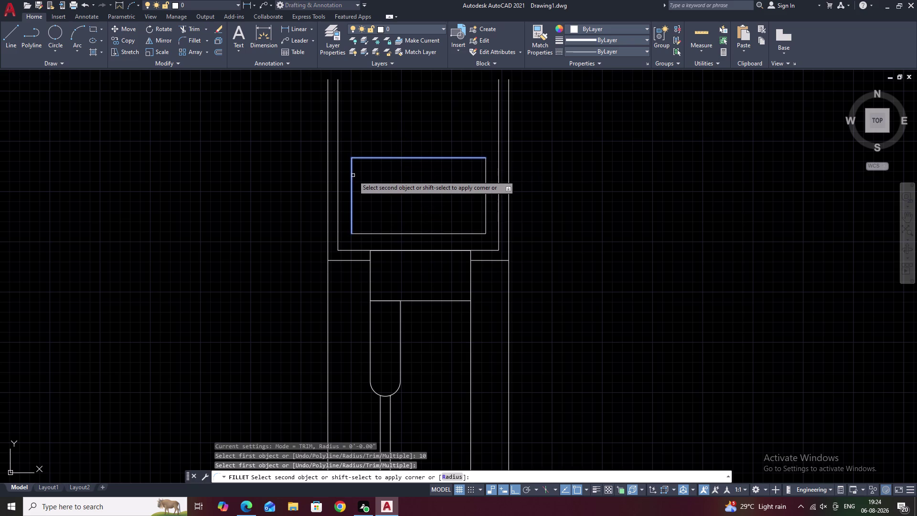
click(353, 176)
key(Escape)
Retry the fillet with radius 10 on the top and adjacent edges, cancelling when rejected.
text(F R)
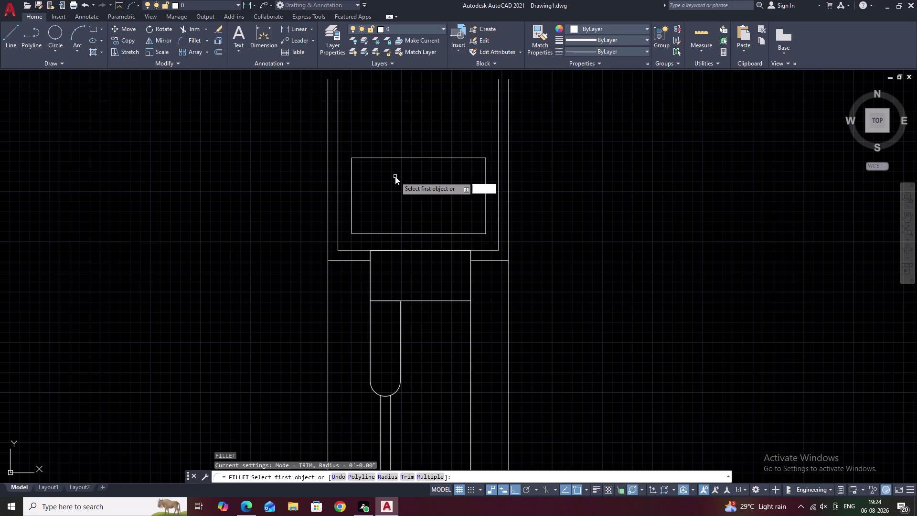
key(space)
text(10)
key(space)
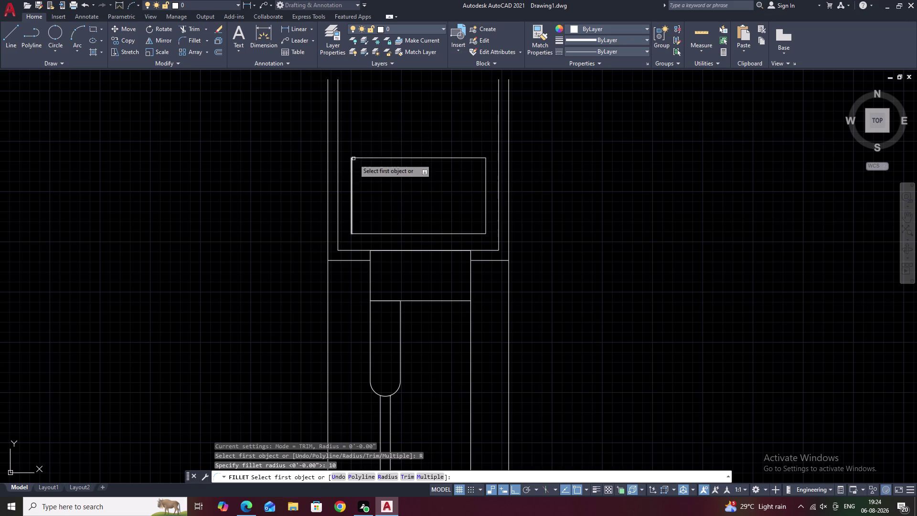
click(362, 157)
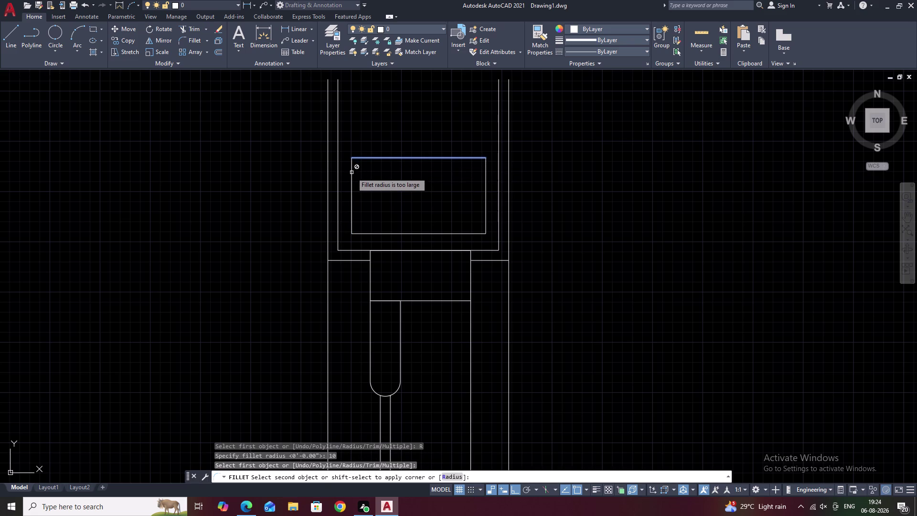
click(351, 175)
key(Escape)
key(Escape)
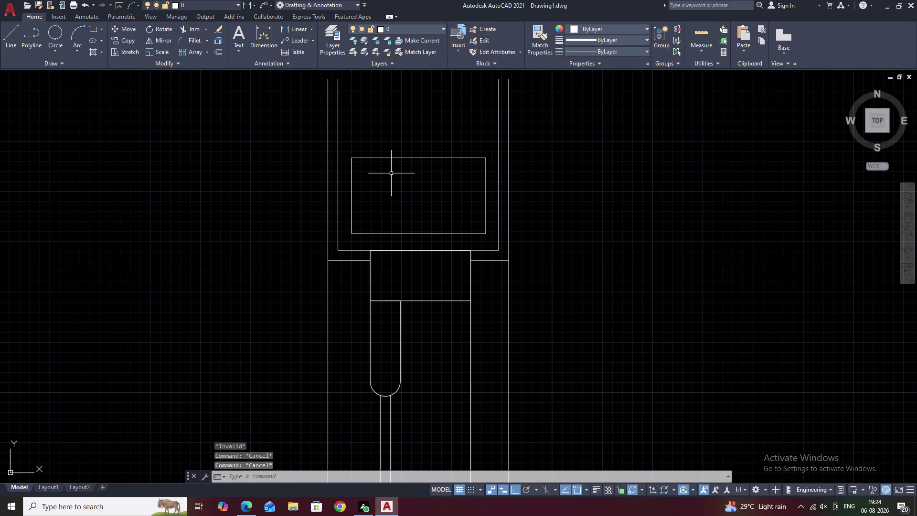
Clear the leftover R command and any pending prompts.
text(R)
key(space)
key(Escape)
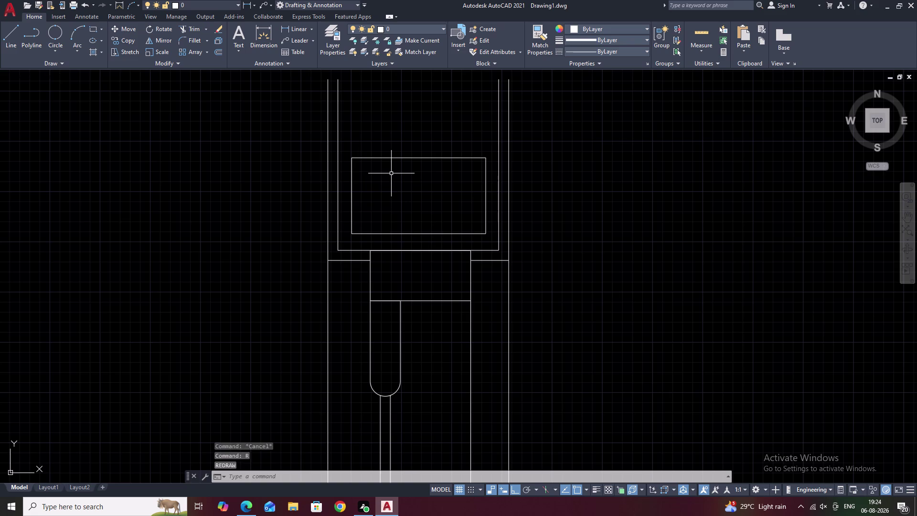
key(Escape)
key(Escape)
Restart the fillet with the 10-inch radius on the top-left corner, then cancel the failed attempt.
text(F)
key(space)
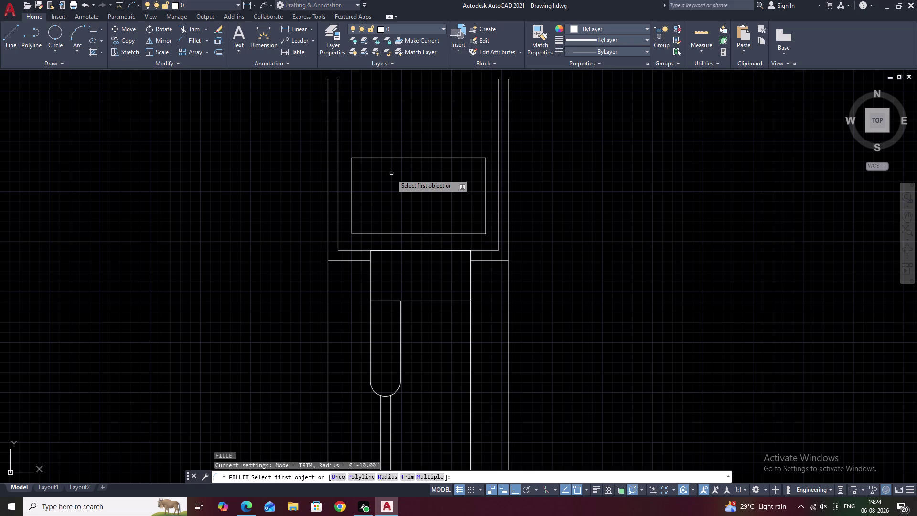
text(R)
key(space)
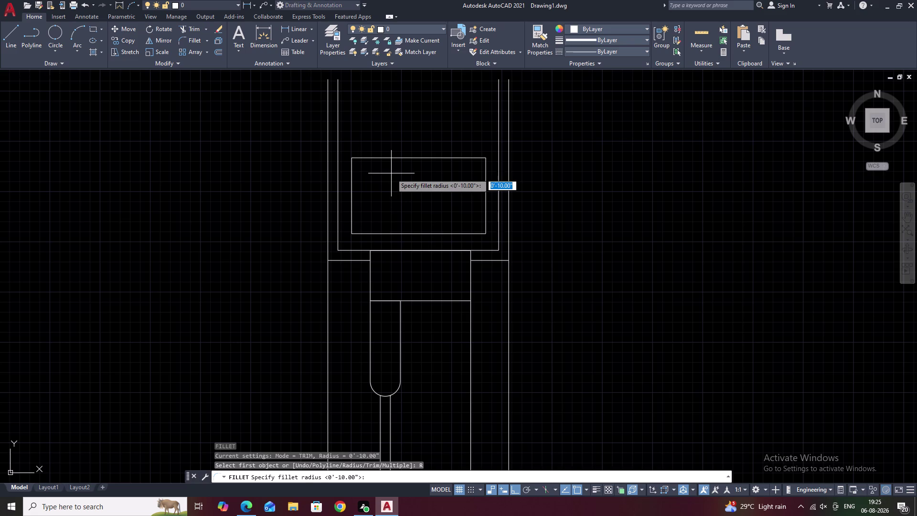
key(space)
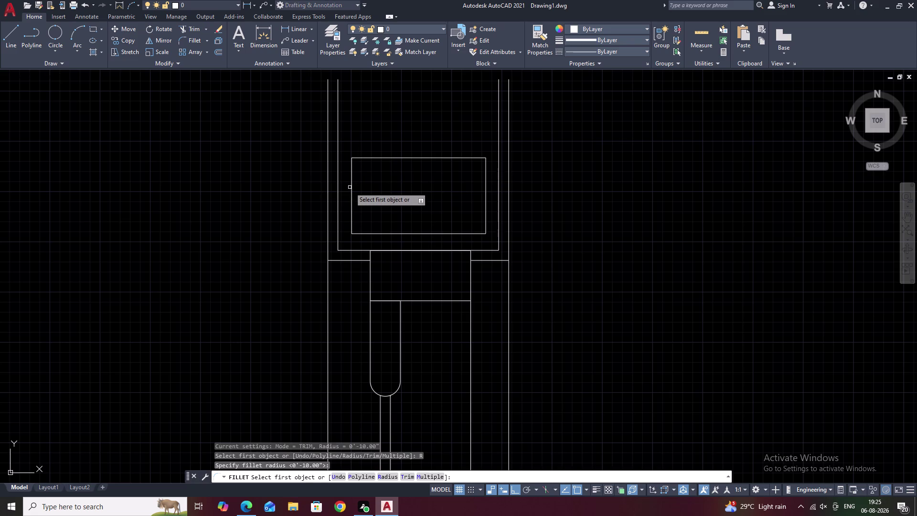
click(351, 188)
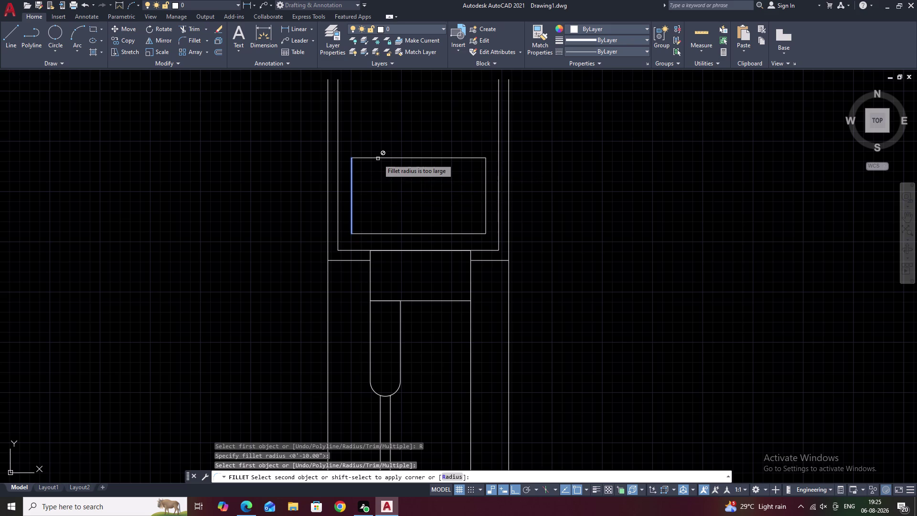
scroll(up, 3)
key(Escape)
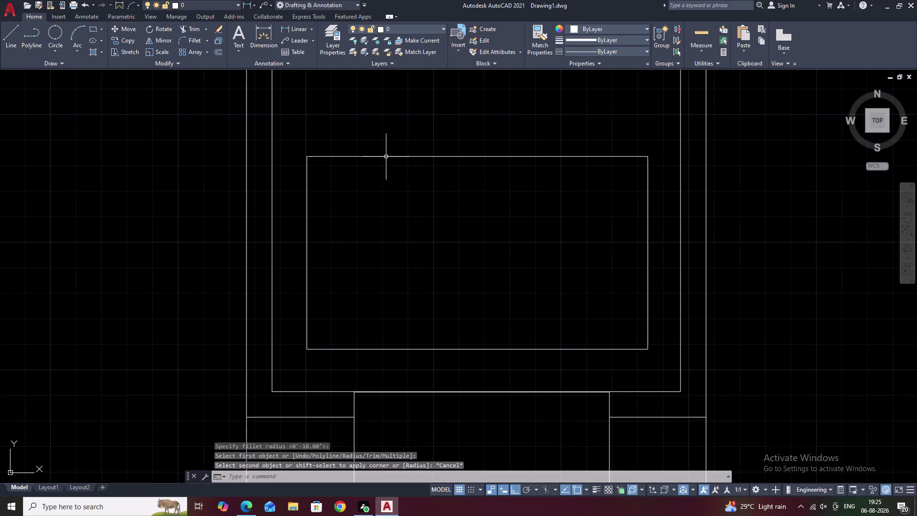
click(386, 157)
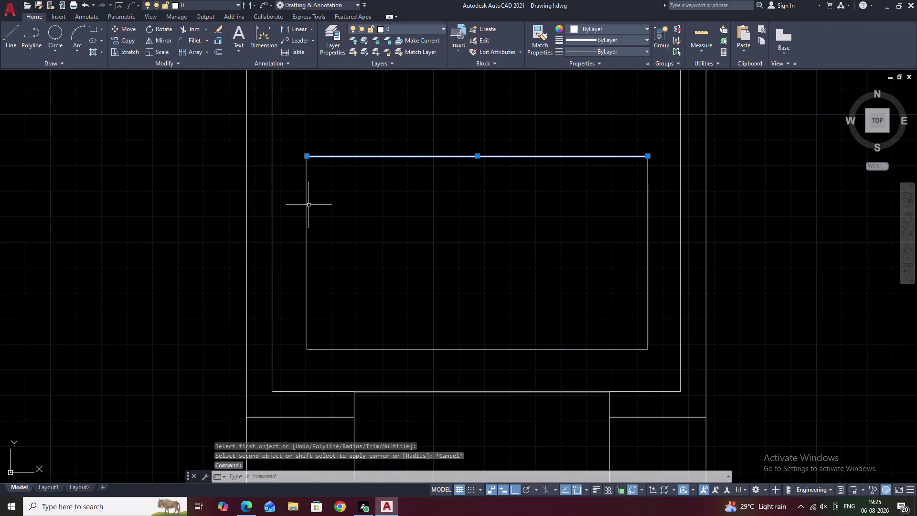
click(306, 208)
click(484, 348)
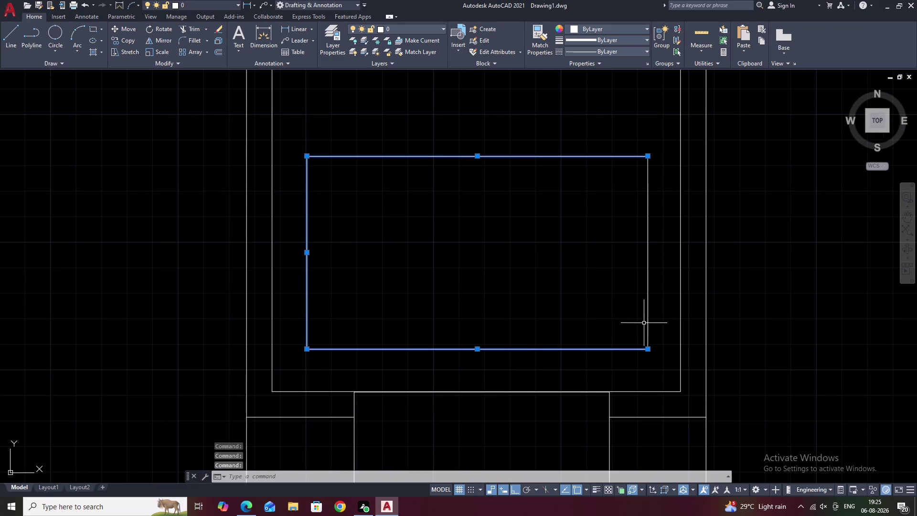
click(649, 239)
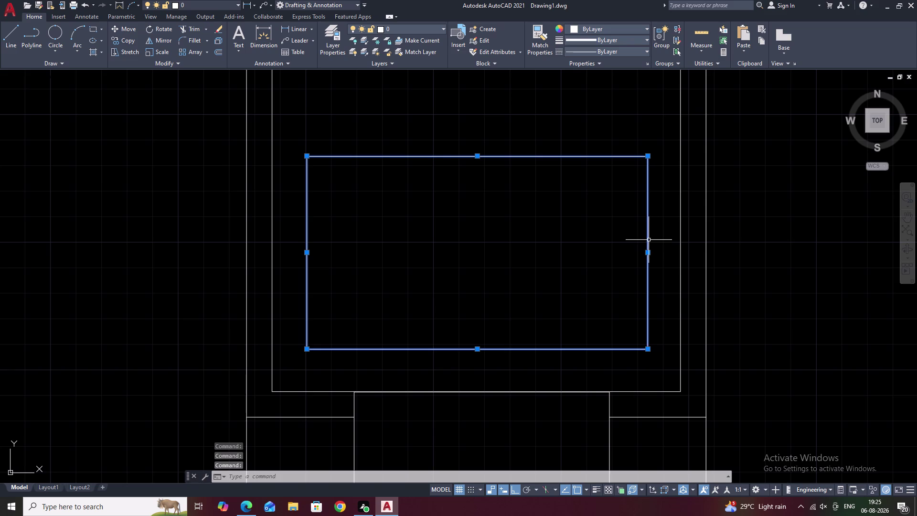
text(X)
key(space)
key(Escape)
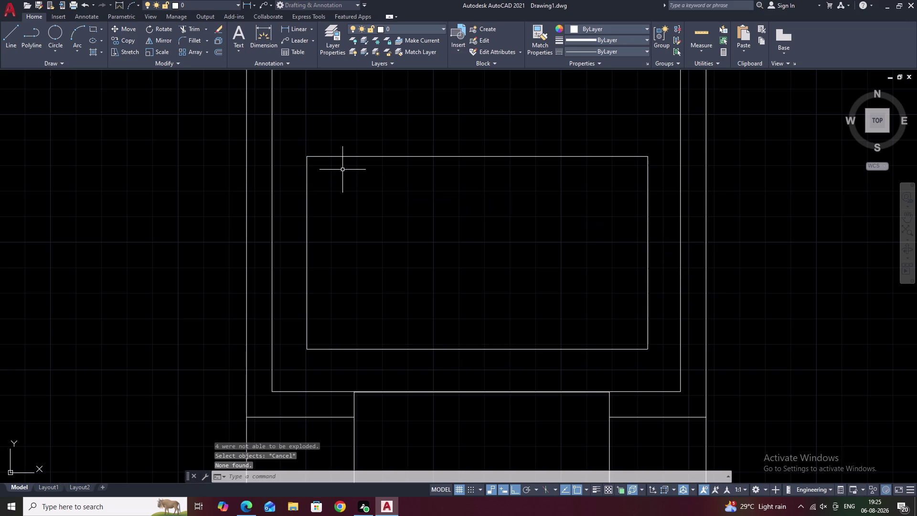
click(307, 184)
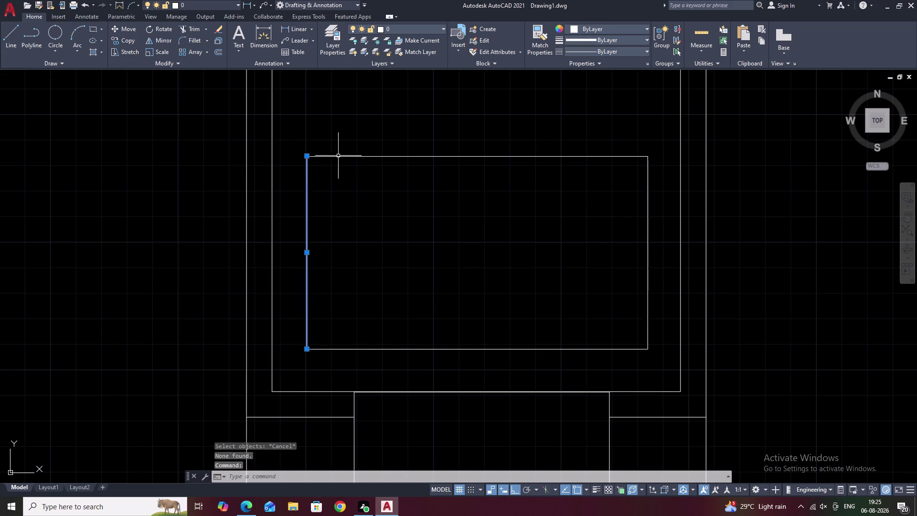
click(339, 155)
key(Escape)
key(Escape)
text(F)
key(space)
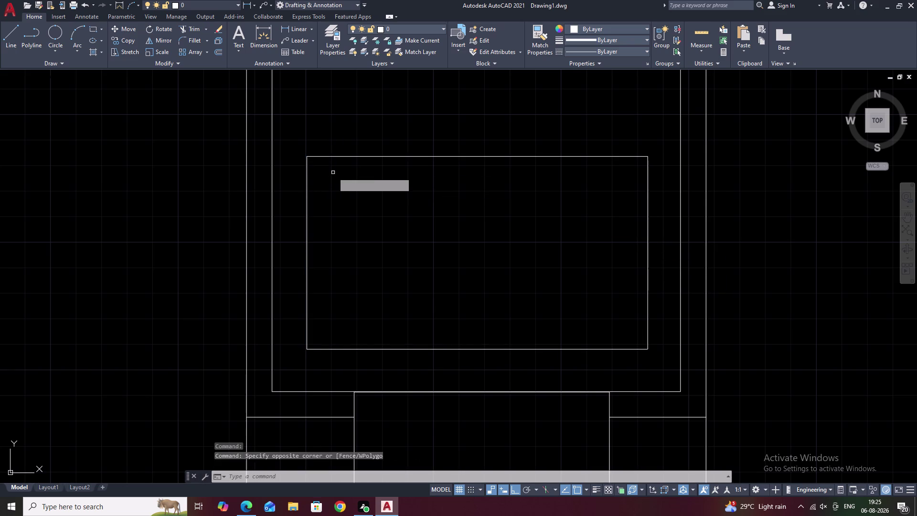
click(356, 156)
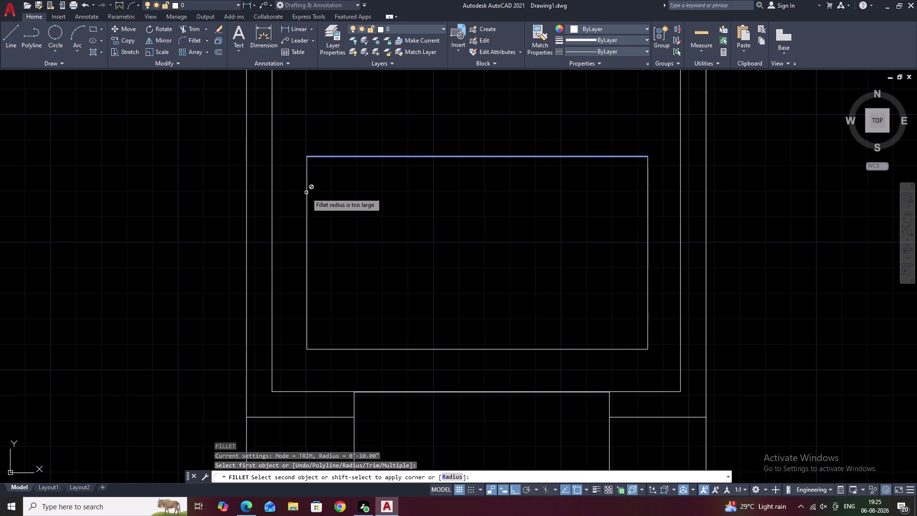
click(306, 193)
scroll(down, 3)
Pick the small rectangle's edges above the slot, then clear the selection.
click(385, 182)
drag(385, 182, 345, 230)
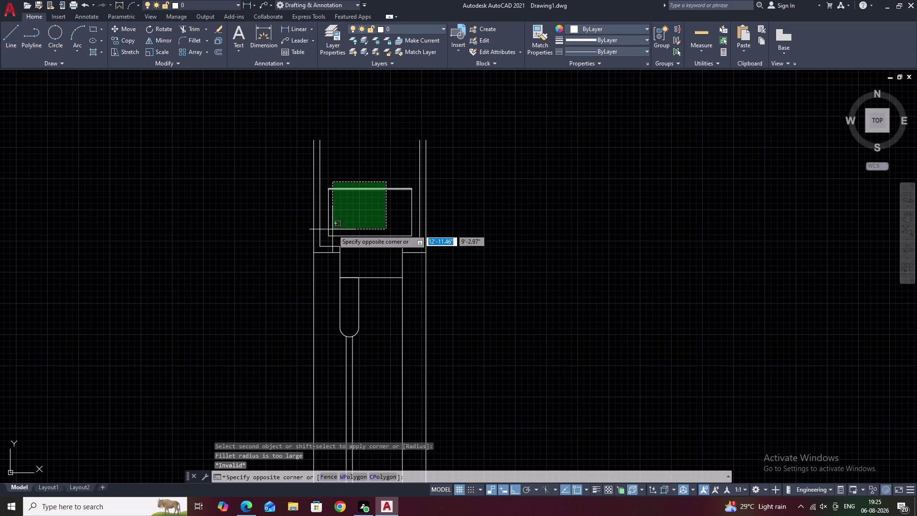
click(328, 233)
scroll(up, 3)
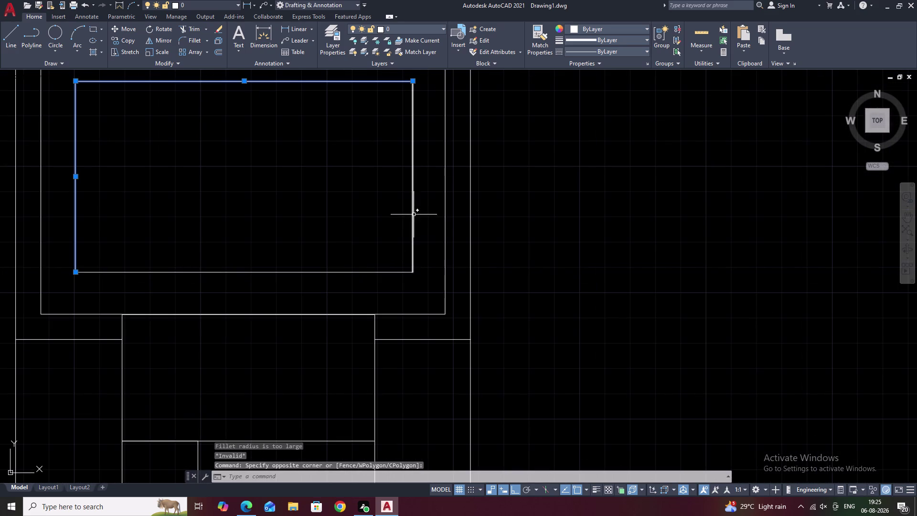
click(414, 214)
click(413, 217)
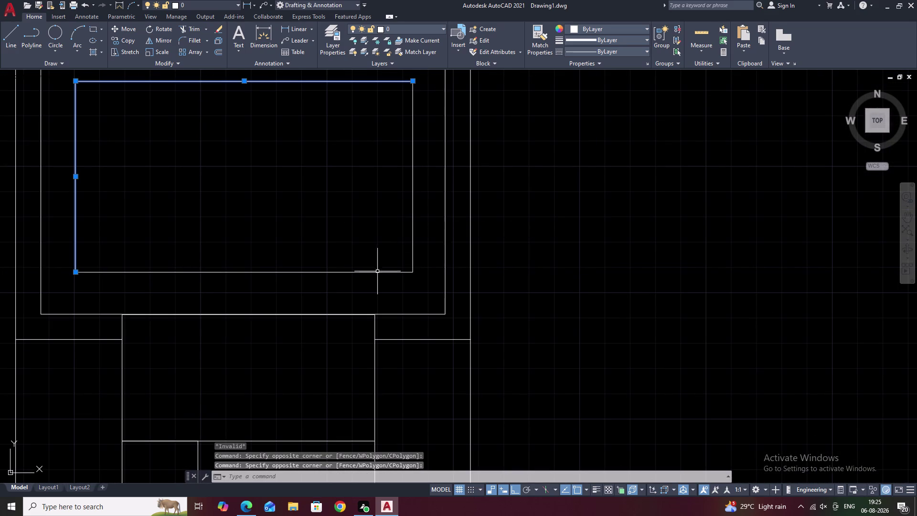
click(376, 273)
click(413, 223)
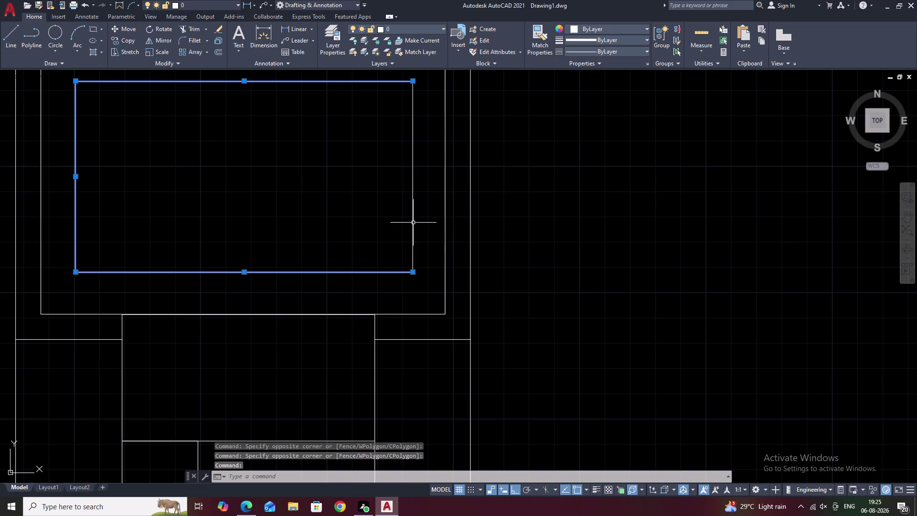
key(Escape)
Reselect all four edges of the small rectangle, including the right edge.
scroll(down, 3)
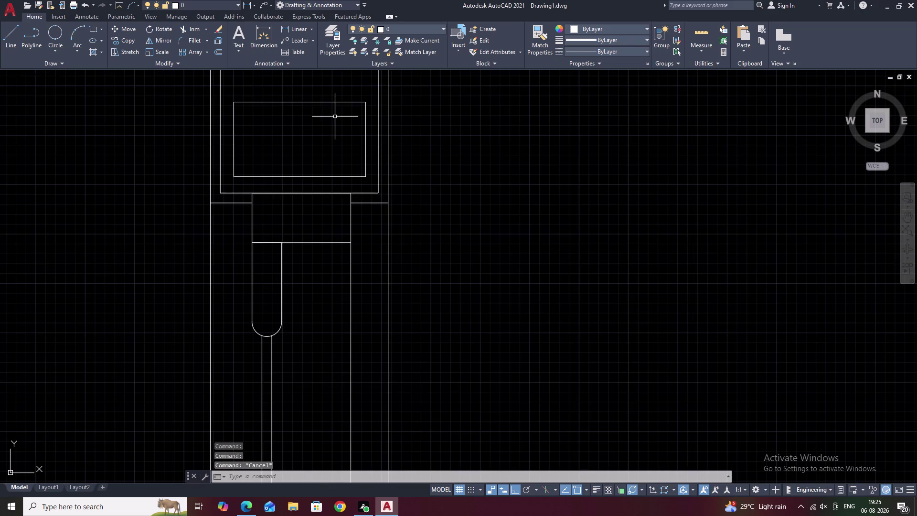
drag(336, 96, 322, 95)
drag(316, 95, 251, 147)
click(273, 94)
drag(274, 95, 241, 112)
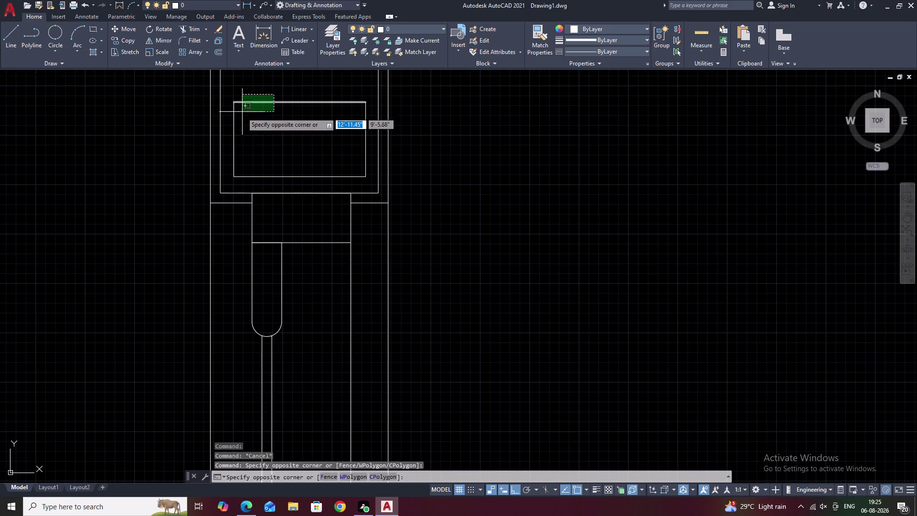
drag(242, 113, 231, 177)
double_click(230, 177)
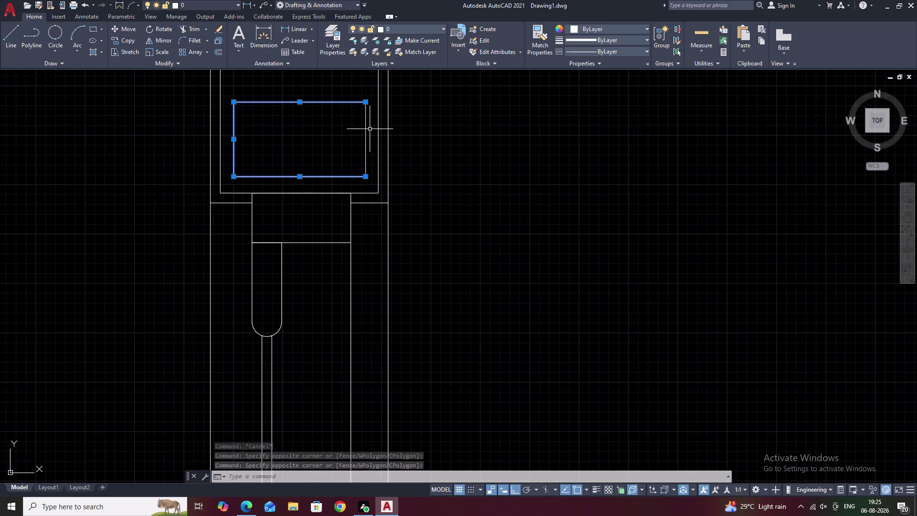
scroll(up, 3)
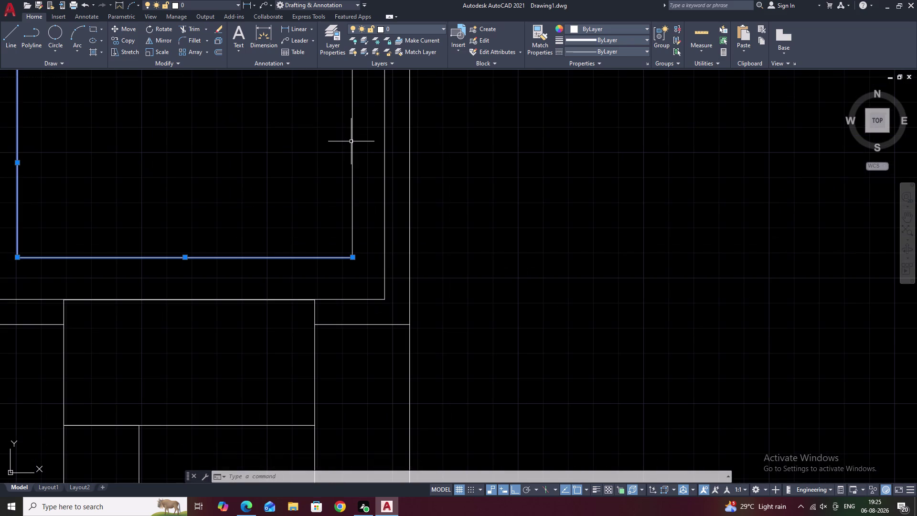
click(352, 141)
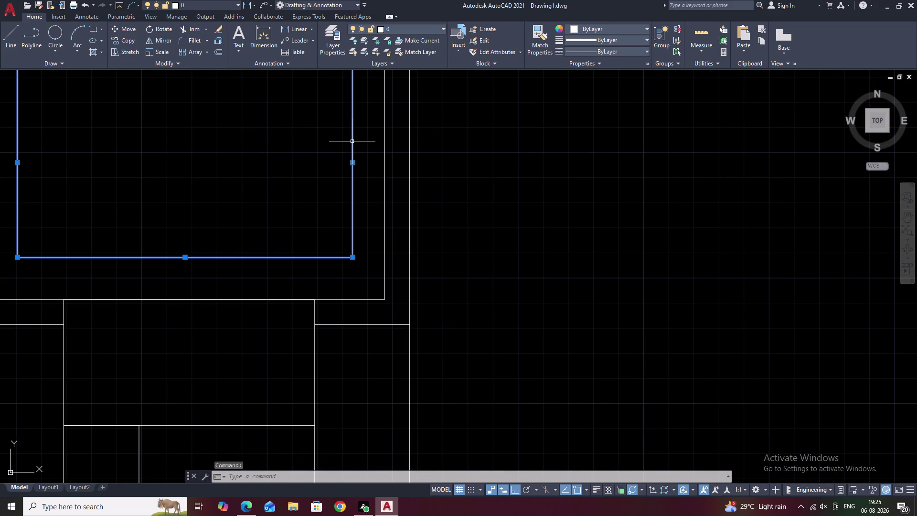
Erase the selected rectangle edges and zoom out to show the whole stile.
text(E)
key(space)
scroll(down, 3)
scroll(down, 3)
middle_drag(490, 174, 375, 211)
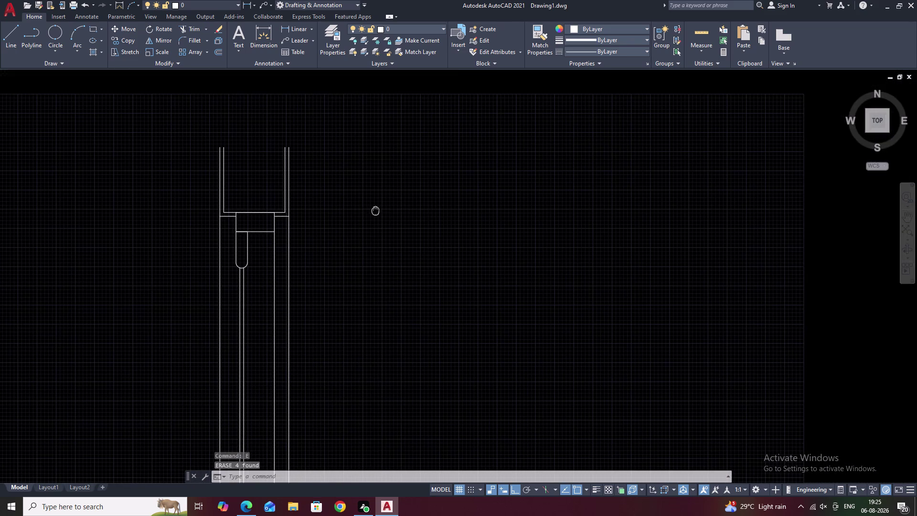
key(Escape)
text(REC)
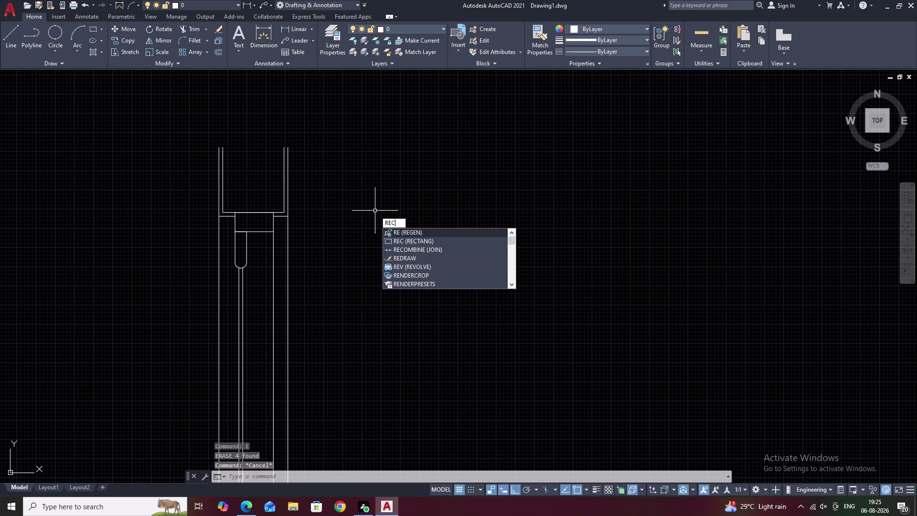
key(space)
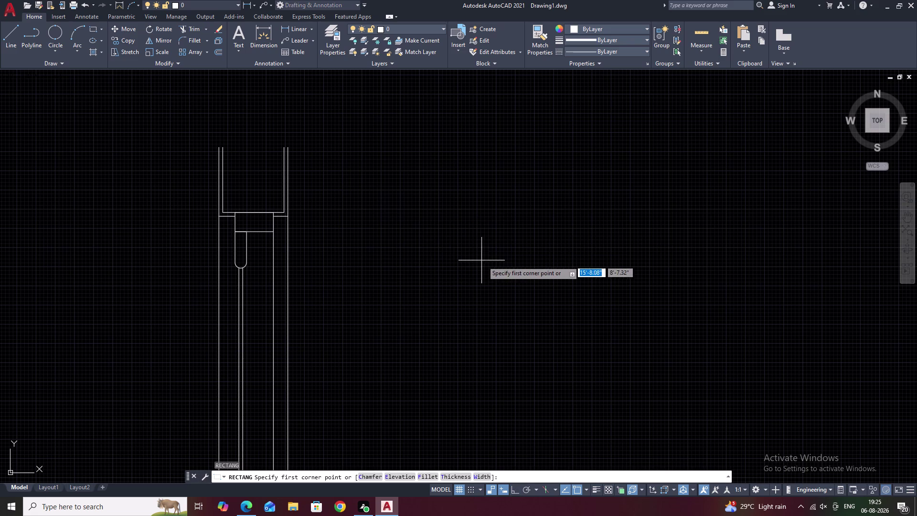
click(446, 252)
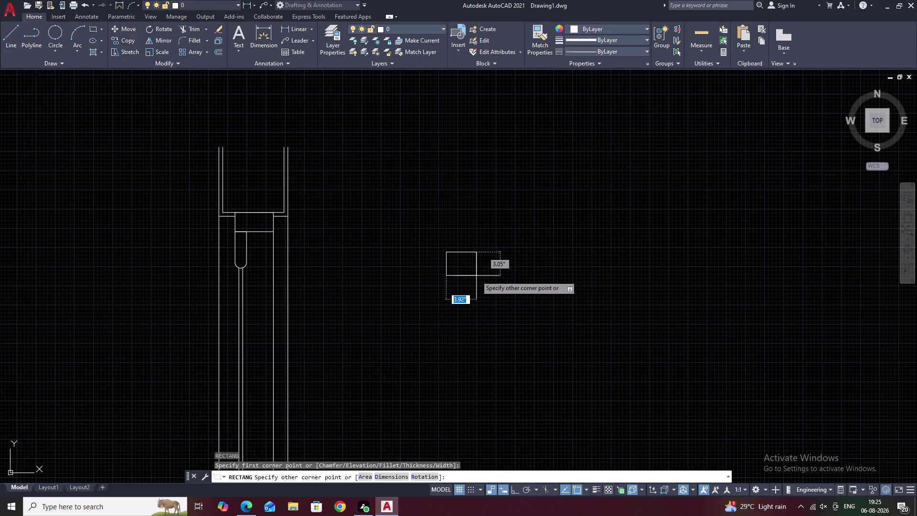
click(482, 276)
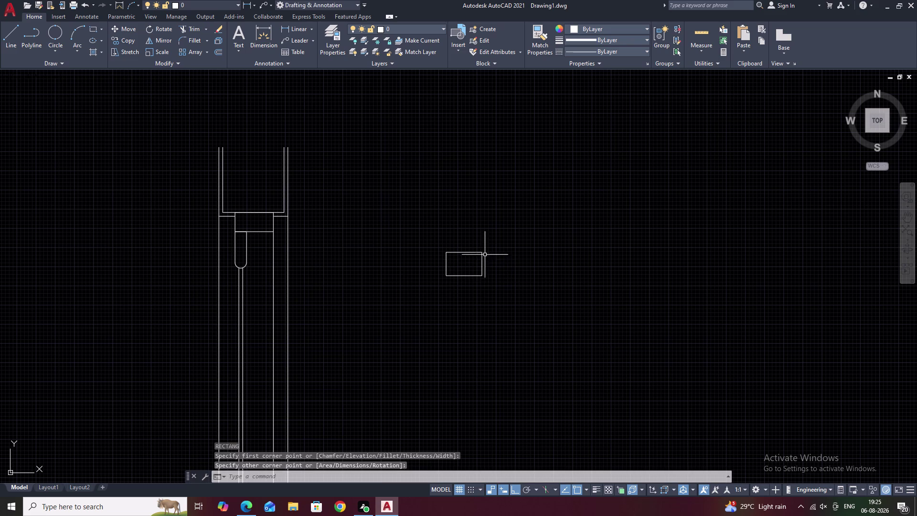
key(Escape)
key(Escape)
text(F)
key(space)
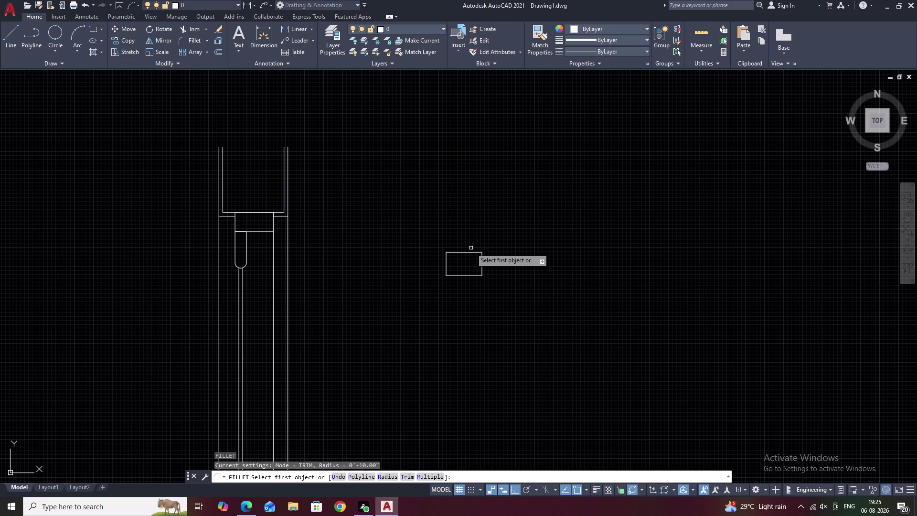
scroll(up, 3)
click(458, 252)
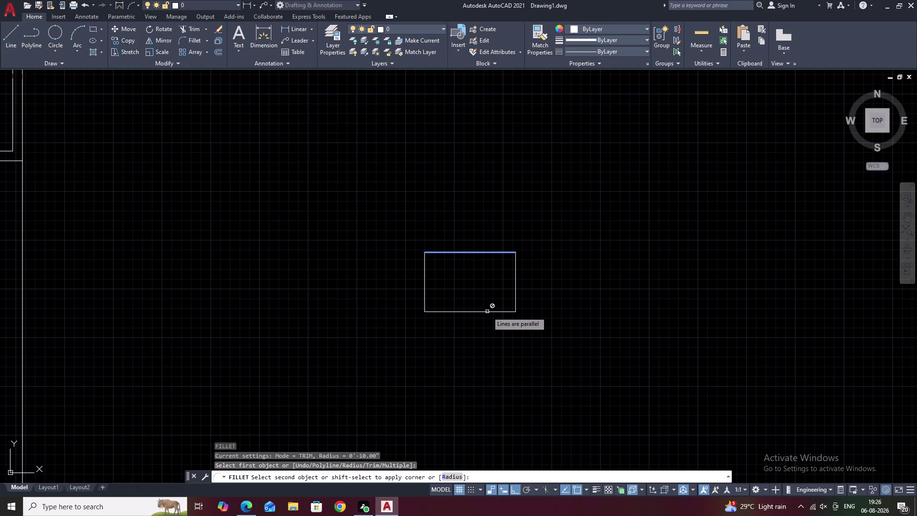
key(Escape)
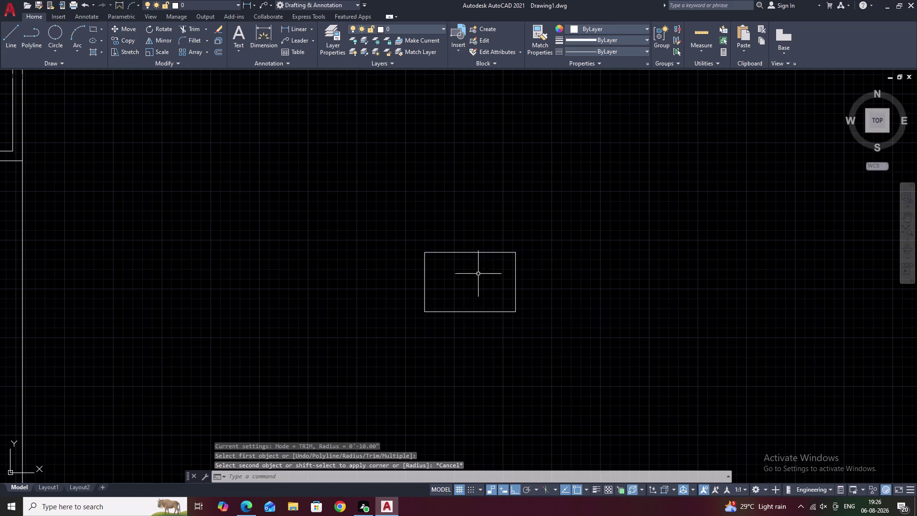
scroll(up, 3)
scroll(down, 3)
click(478, 192)
drag(471, 188, 441, 180)
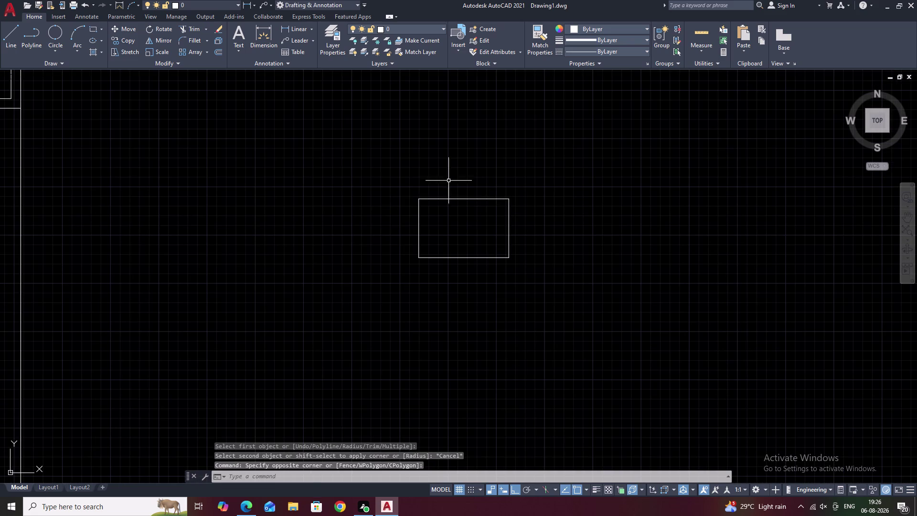
drag(442, 180, 445, 292)
key(Escape)
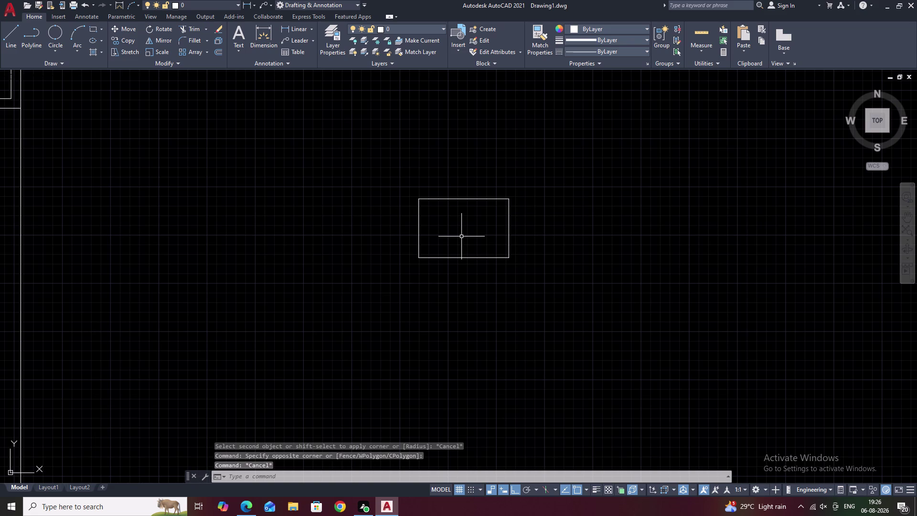
text(F R)
key(space)
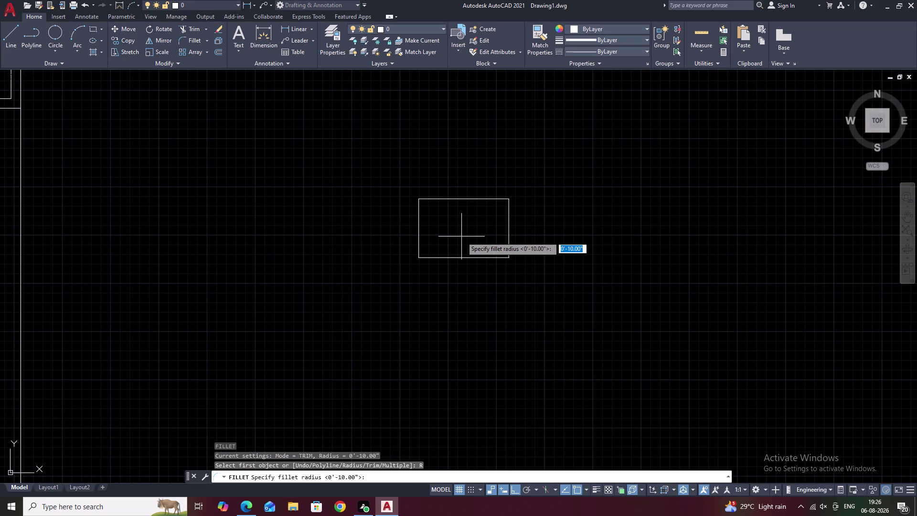
text(2)
key(space)
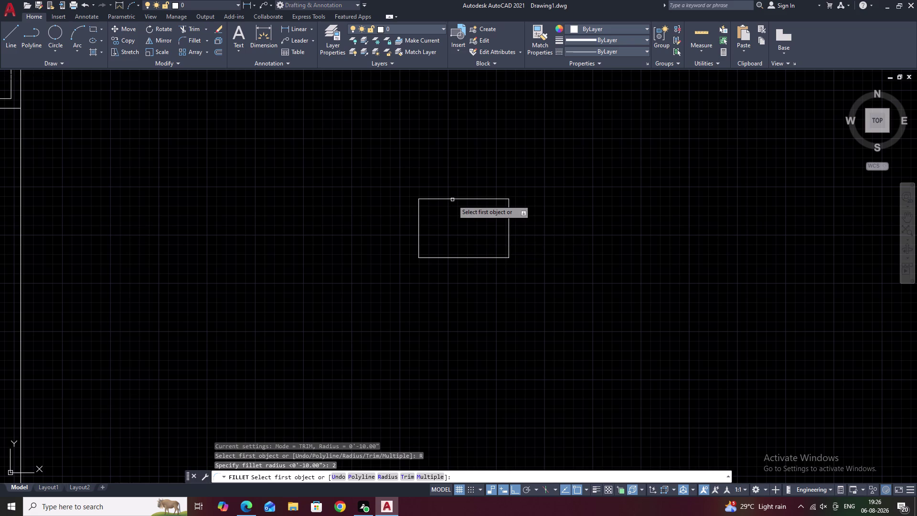
double_click(453, 199)
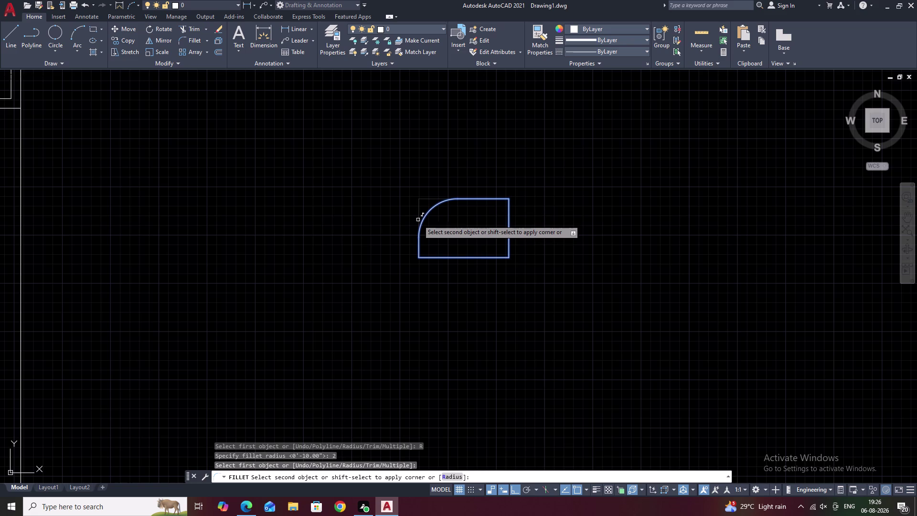
double_click(419, 237)
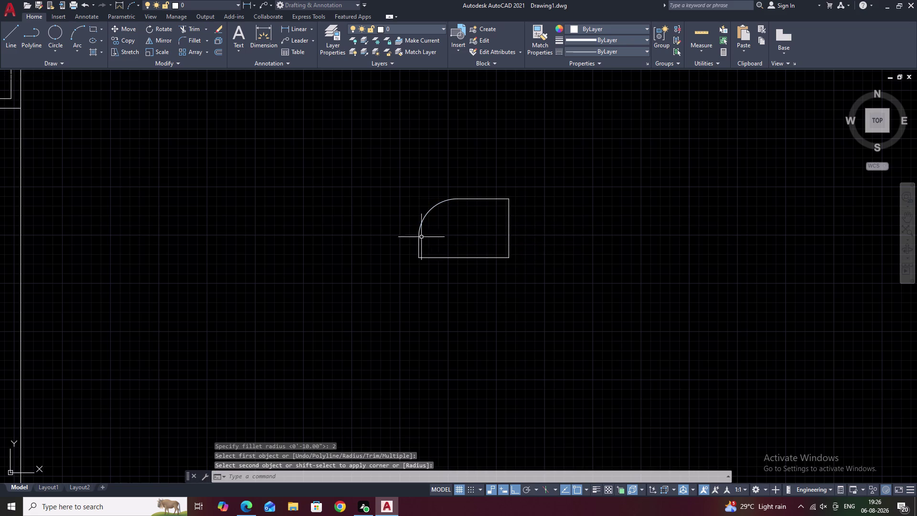
key(space)
click(508, 231)
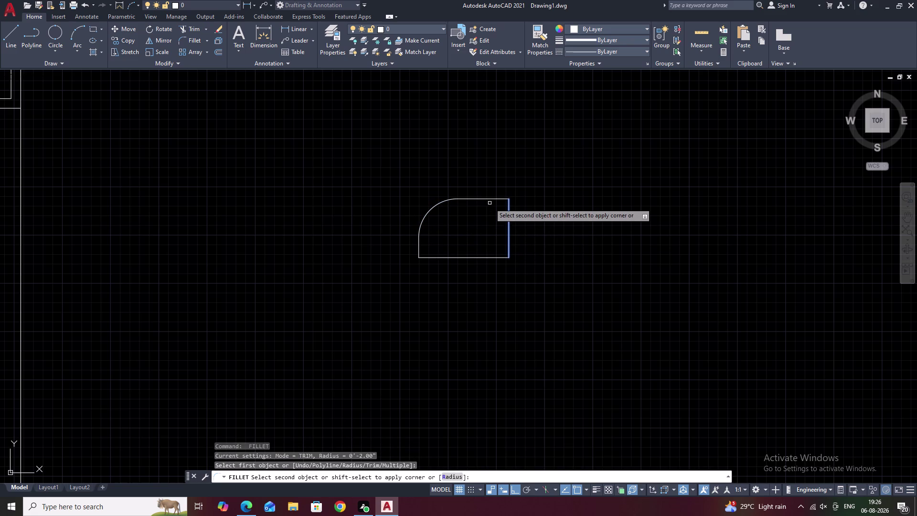
click(483, 199)
key(space)
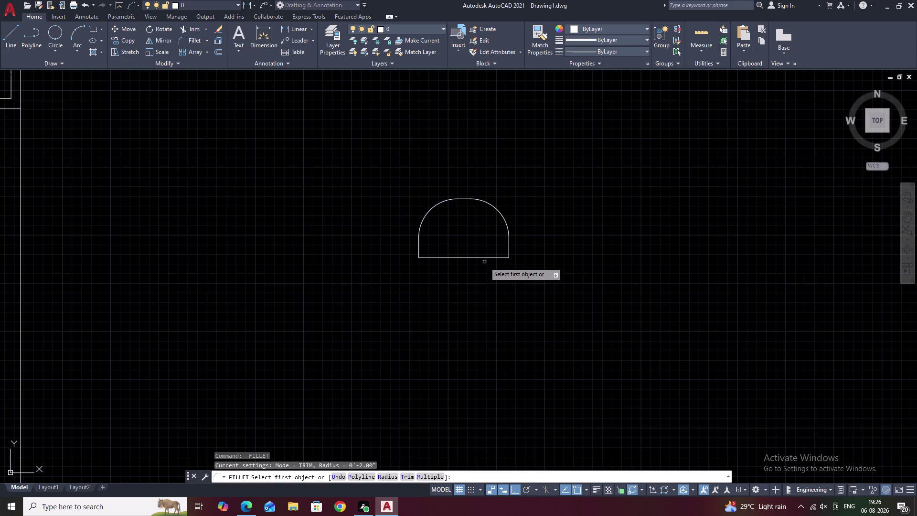
click(486, 259)
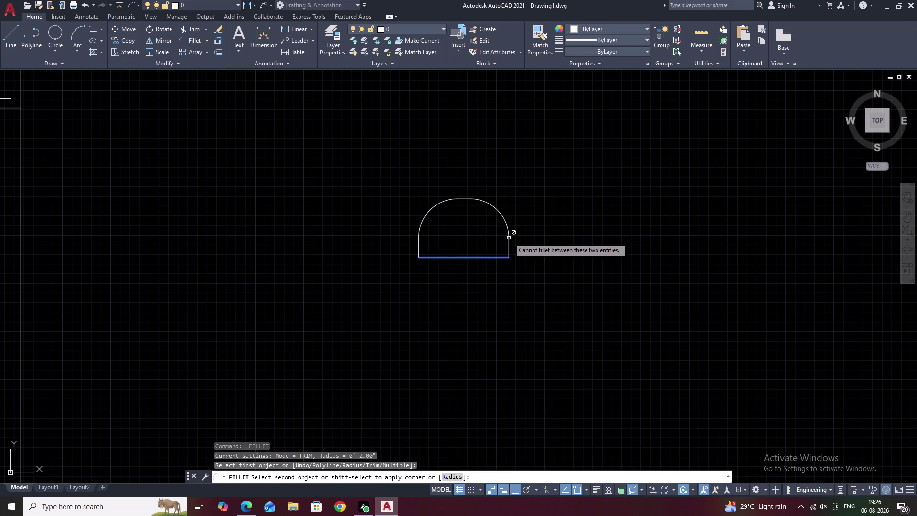
click(509, 238)
key(Escape)
drag(526, 187, 505, 315)
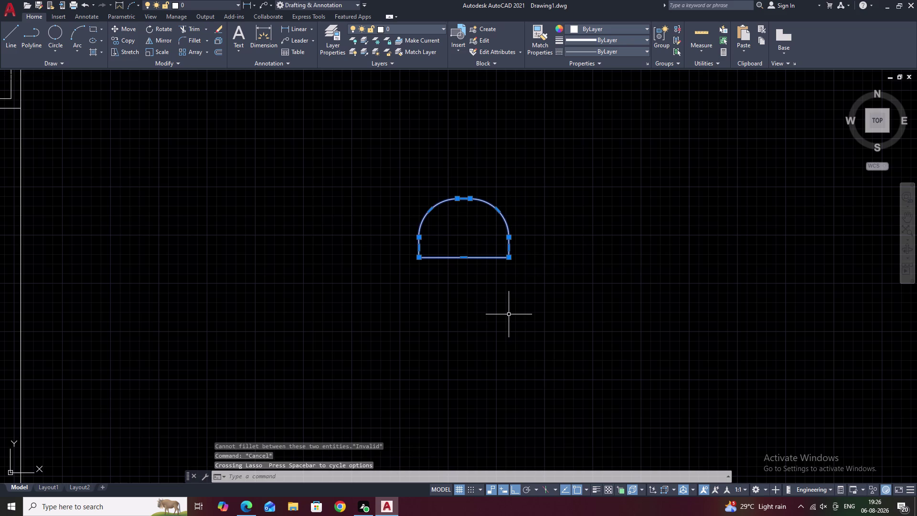
text(E)
key(space)
scroll(down, 3)
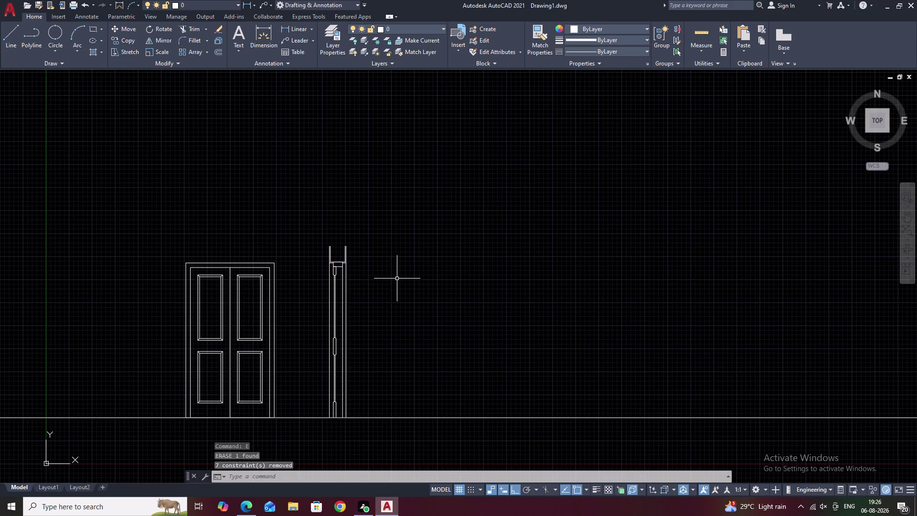
Draw a rectangle with REC inside the stile's top section, just above the handle block.
middle_drag(397, 278, 436, 310)
scroll(up, 3)
key(Escape)
text(R)
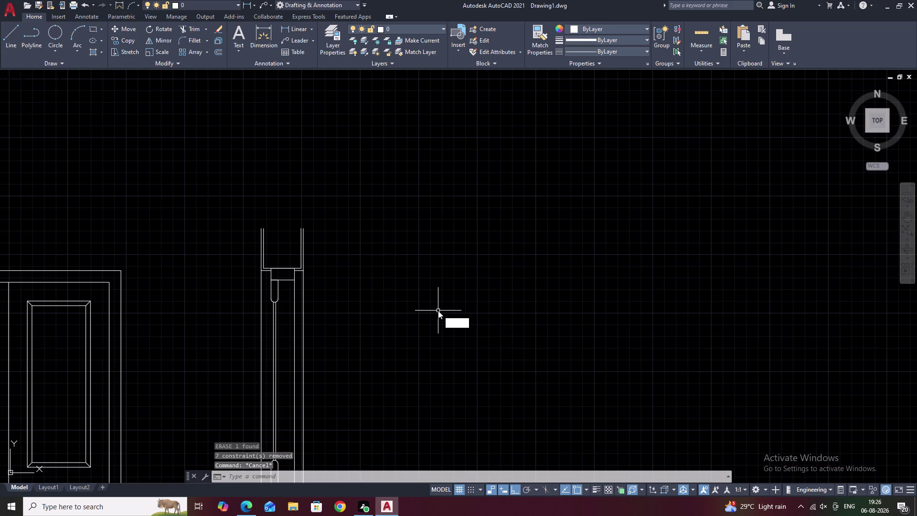
text(EC)
key(space)
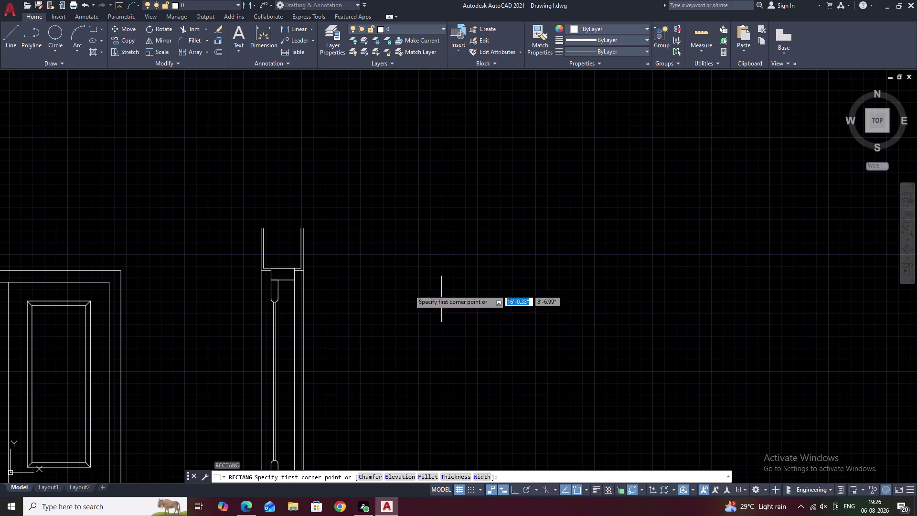
scroll(up, 3)
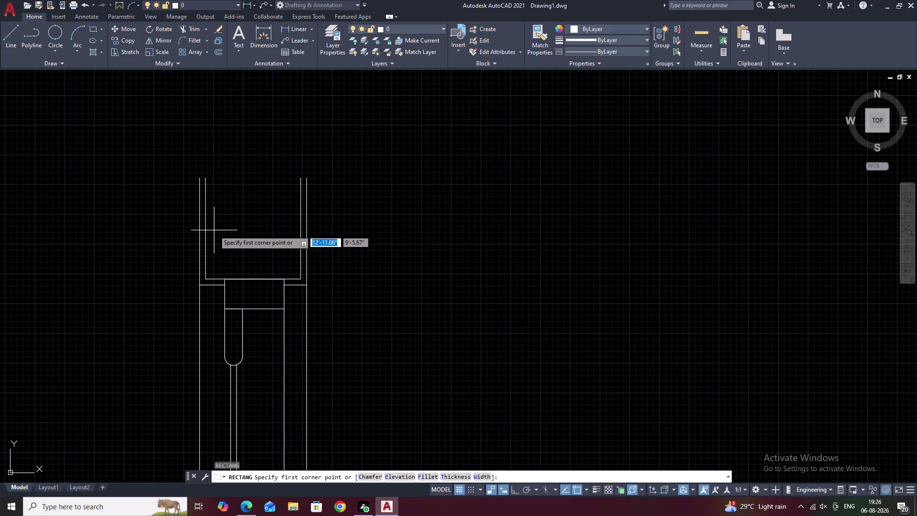
double_click(214, 230)
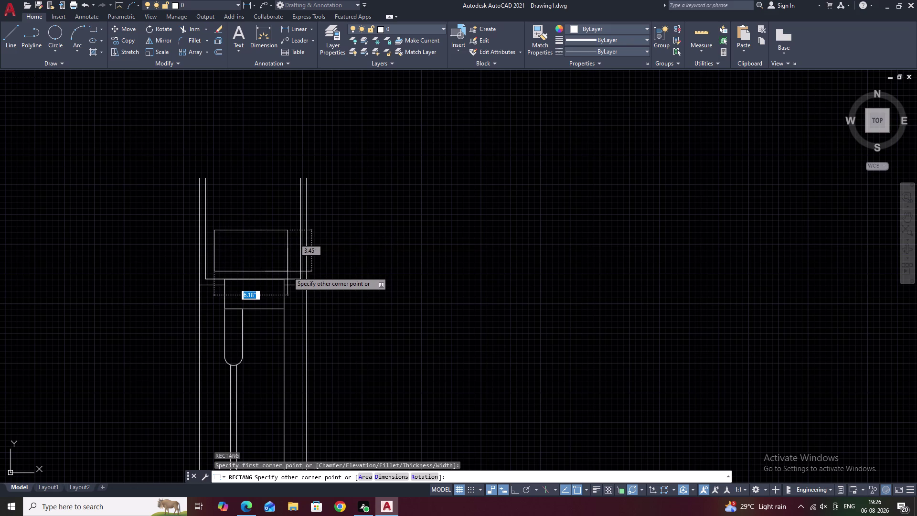
click(287, 271)
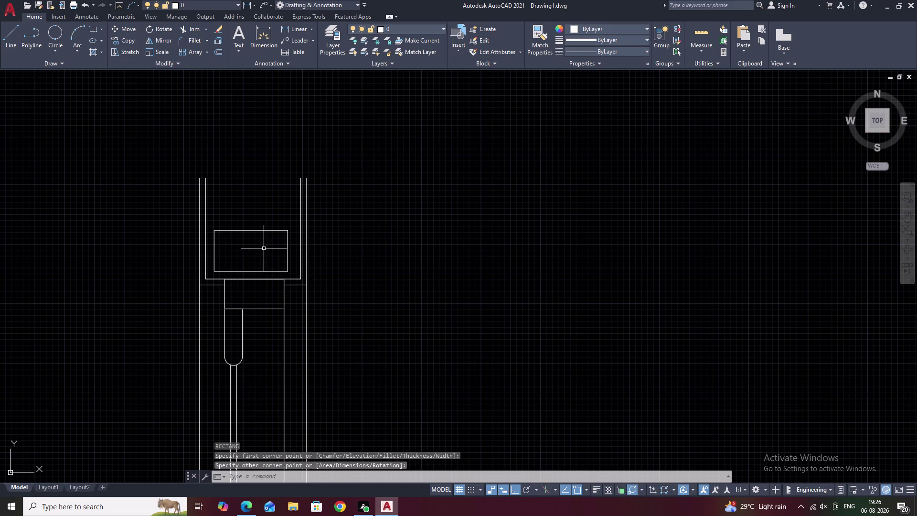
scroll(up, 3)
middle_drag(264, 244, 311, 221)
scroll(up, 3)
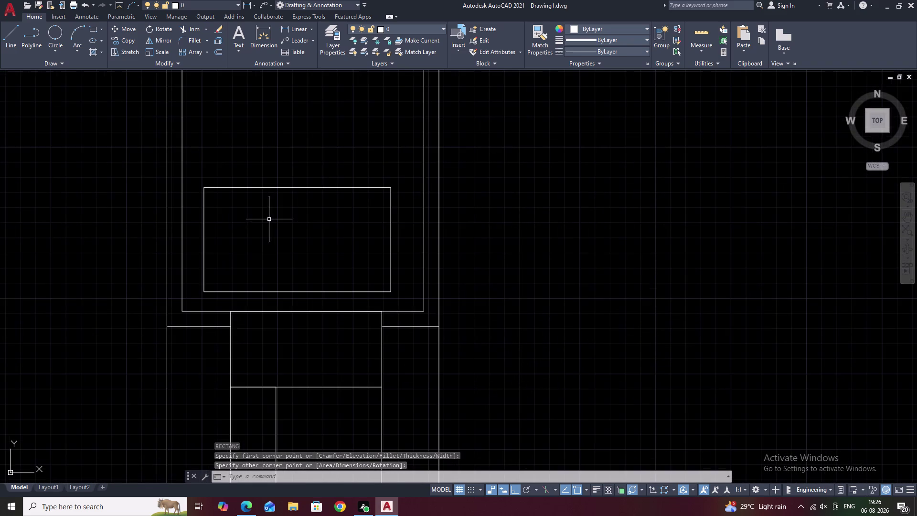
middle_drag(267, 220, 316, 205)
Set a 1-inch fillet radius and round the rectangle's top-left corner.
text(F R)
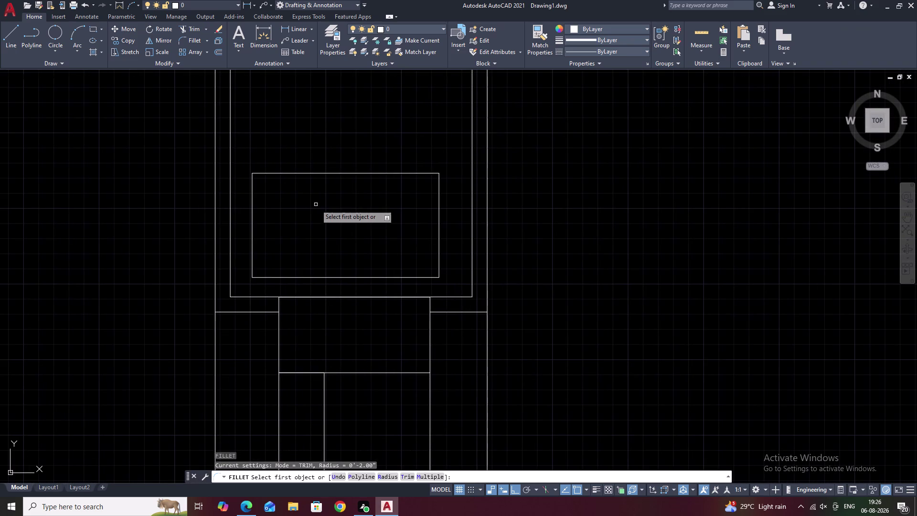
key(space)
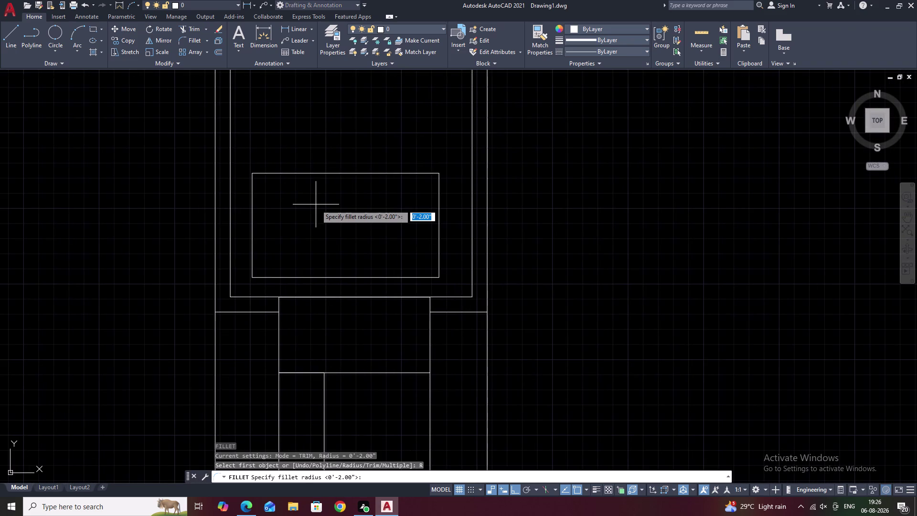
key(1)
key(space)
click(296, 172)
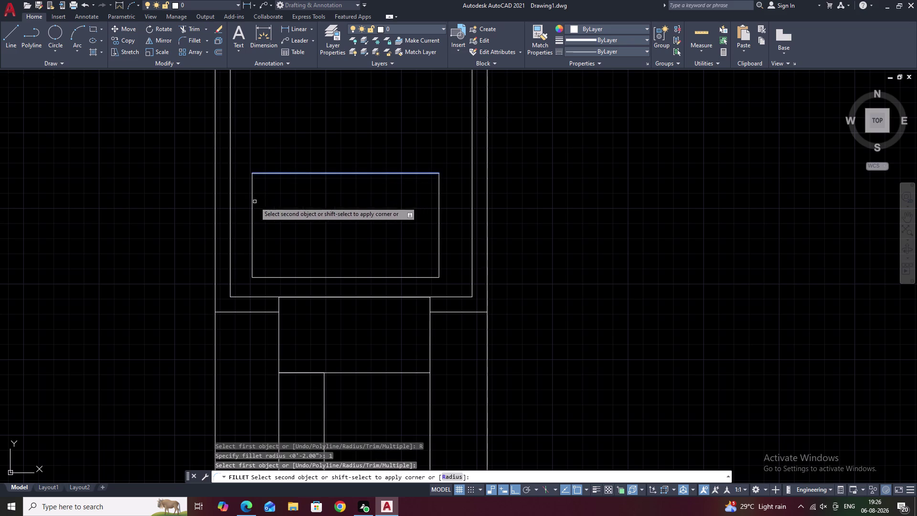
click(252, 202)
Round the rectangle's top-right corner and start filleting a bottom corner.
key(space)
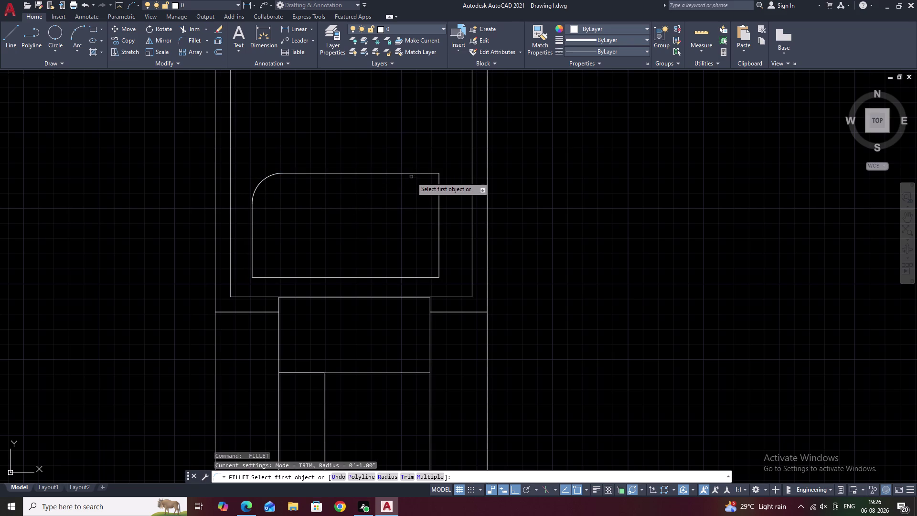
double_click(411, 173)
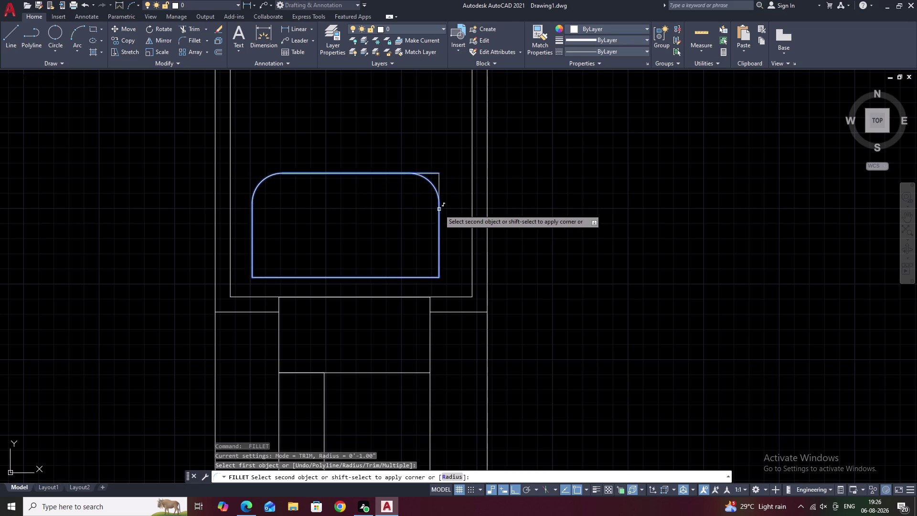
click(438, 210)
key(space)
click(421, 278)
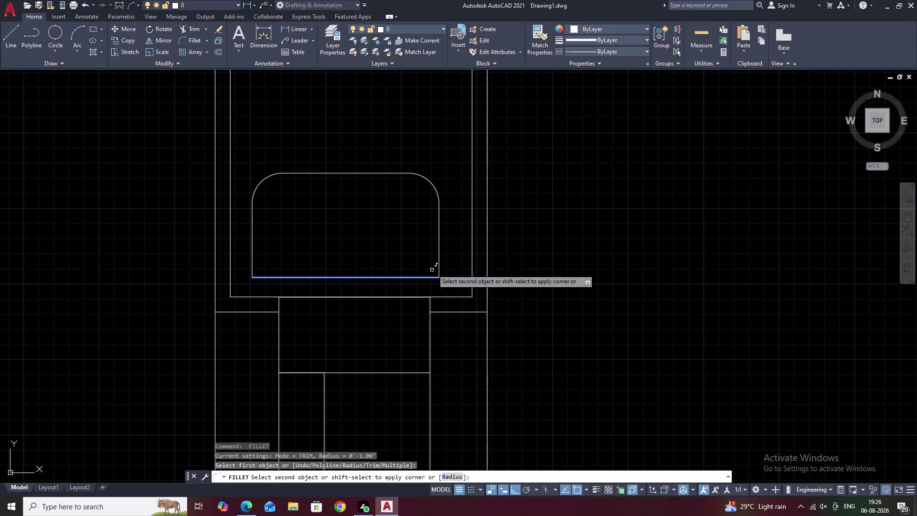